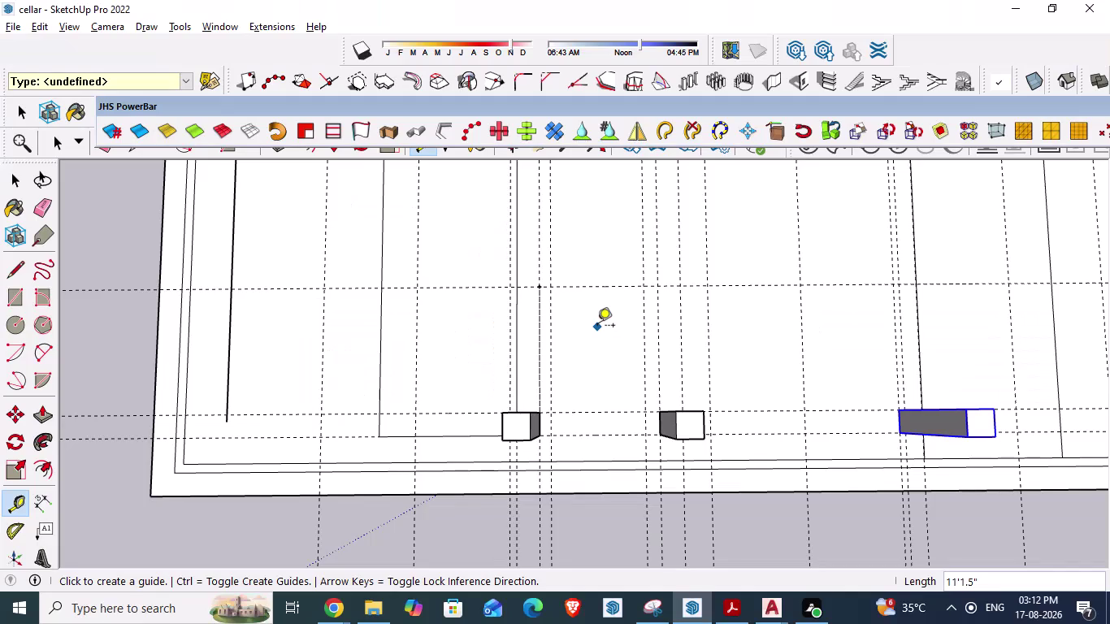
Switch from SketchUp to the AutoCAD ARCH PLANS cellar drawing.
key(alt+Tab)
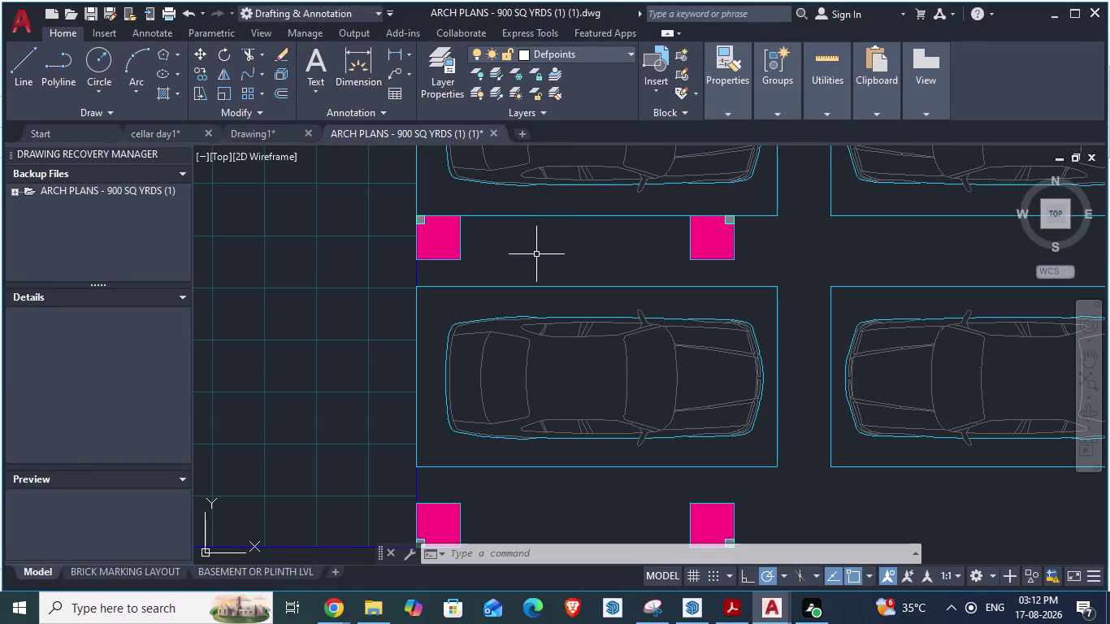
Measure from the upper pink column corner with an aligned dimension, then return to SketchUp.
key(space)
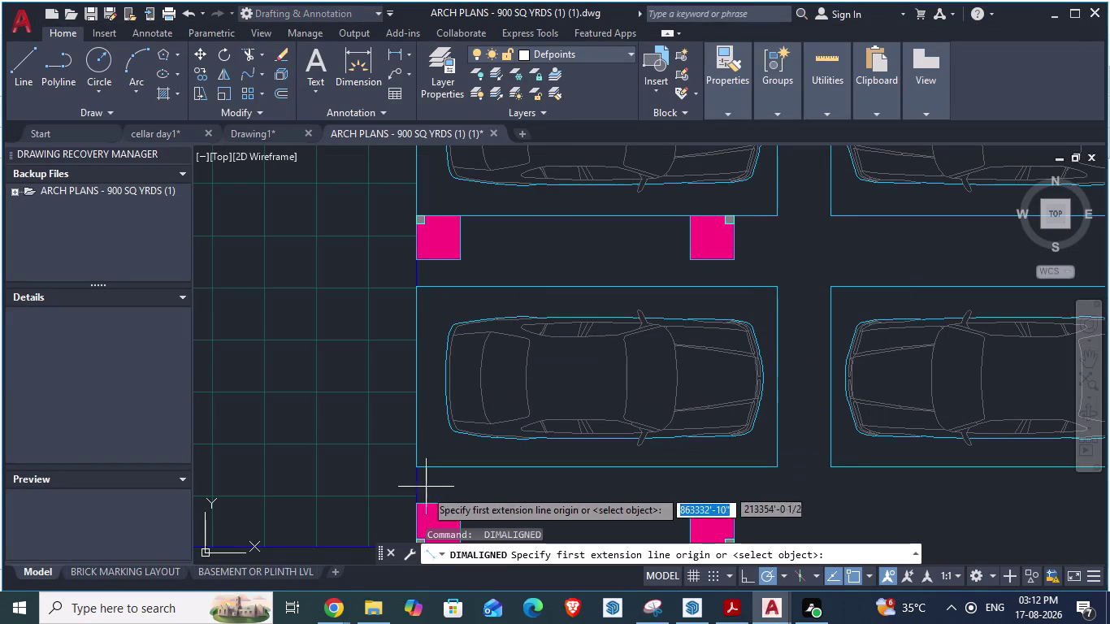
click(435, 503)
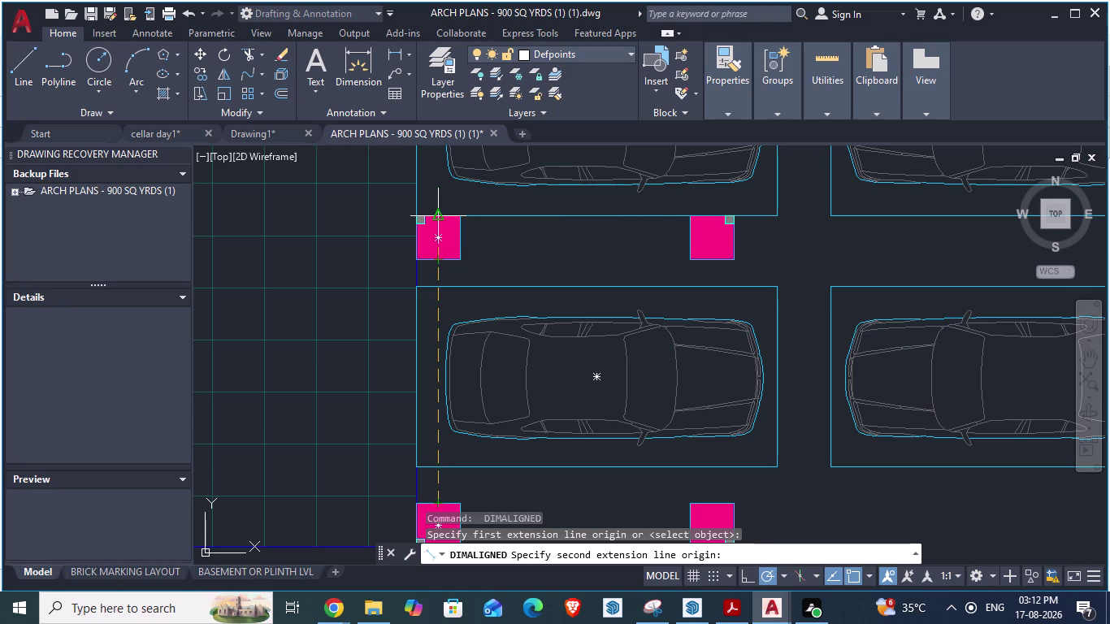
key(alt+Tab)
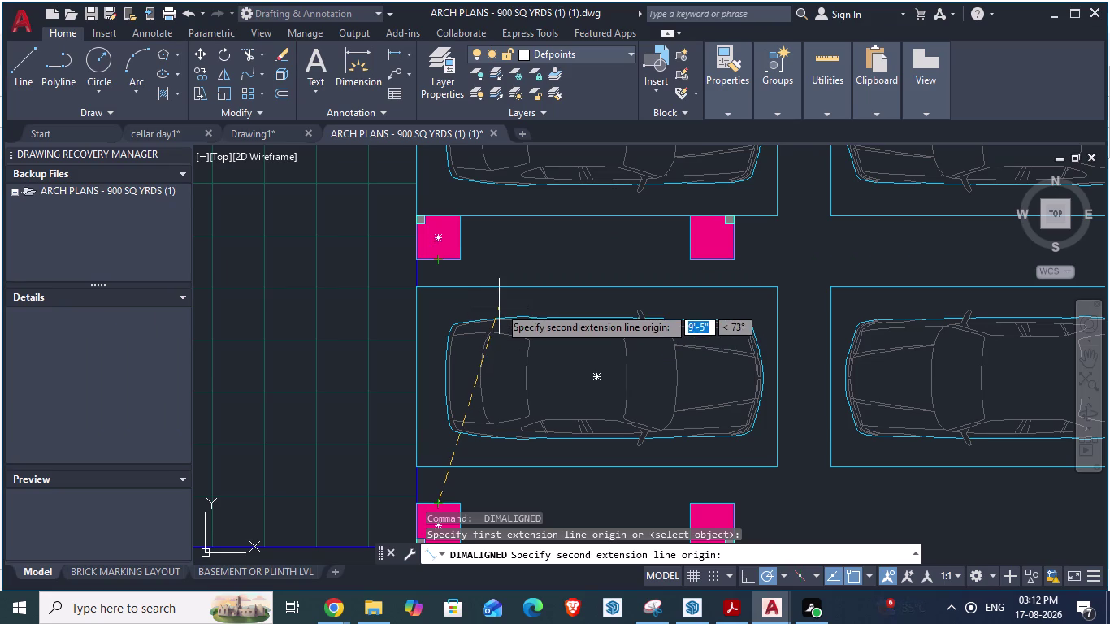
key(alt+Tab)
key(alt+Tab)
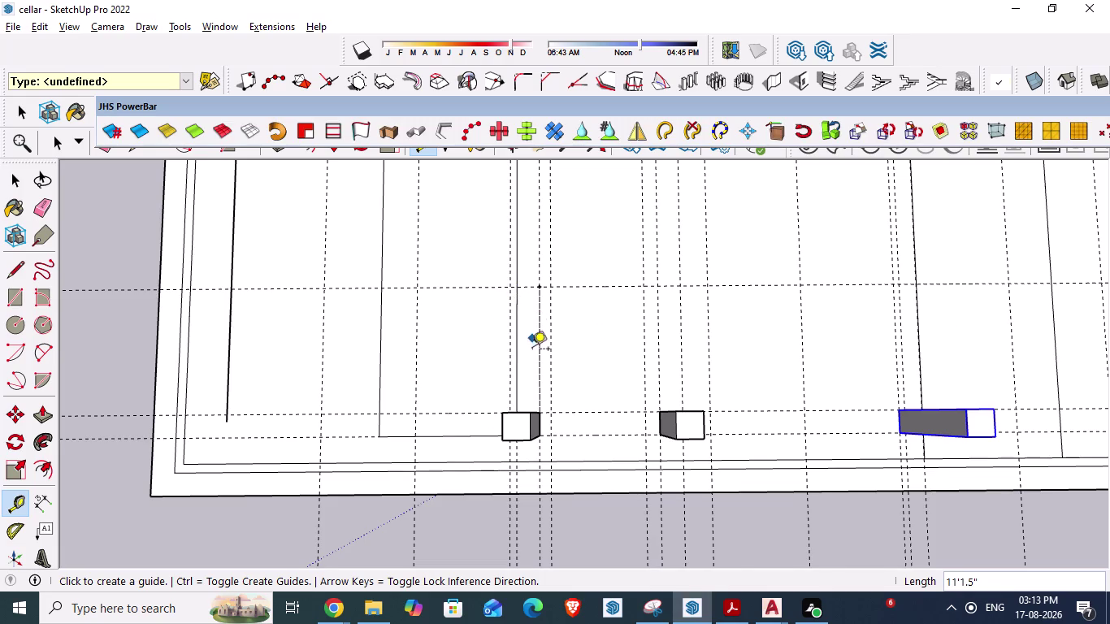
Place a Tape Measure guide 2' from the grid line.
scroll(up, 3)
click(606, 280)
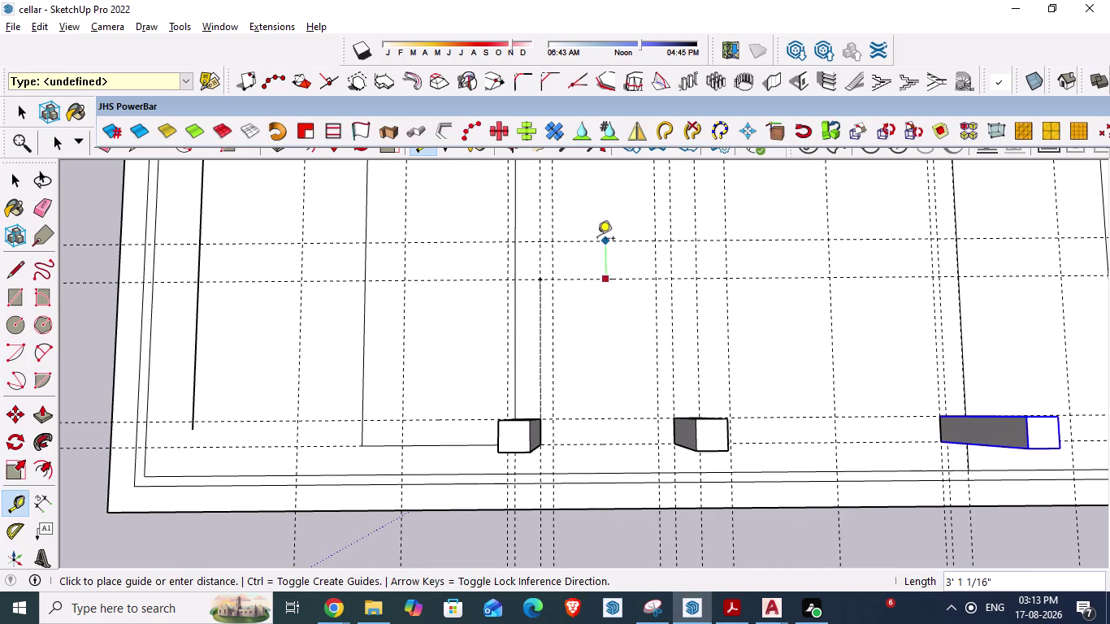
text(2')
key(Return)
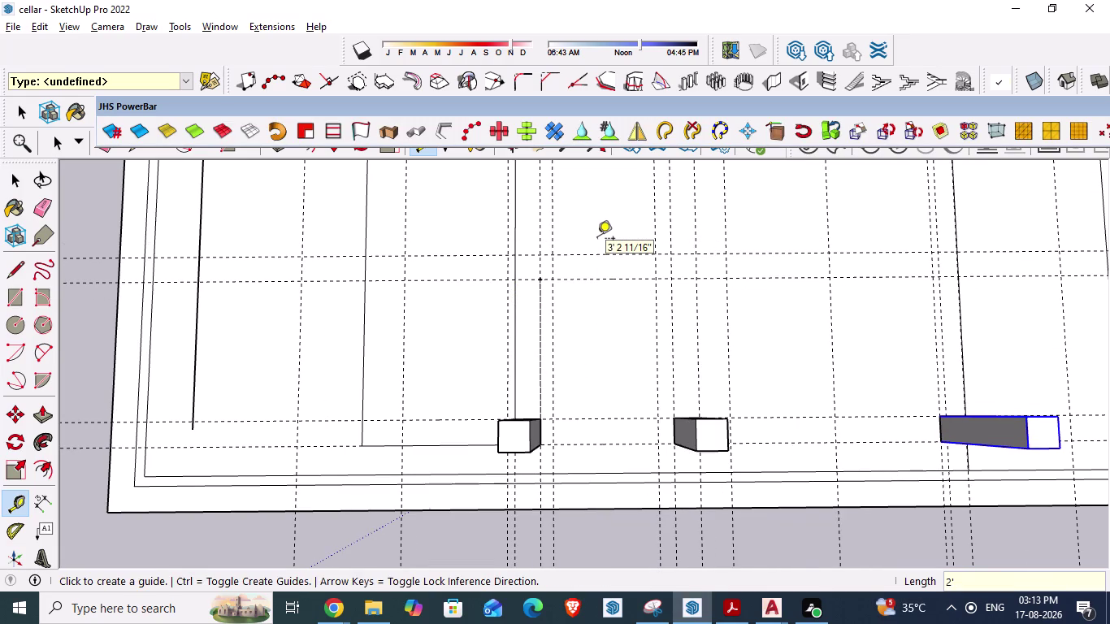
key(Escape)
Trace the first square column outline at the upper guide intersection.
scroll(up, 3)
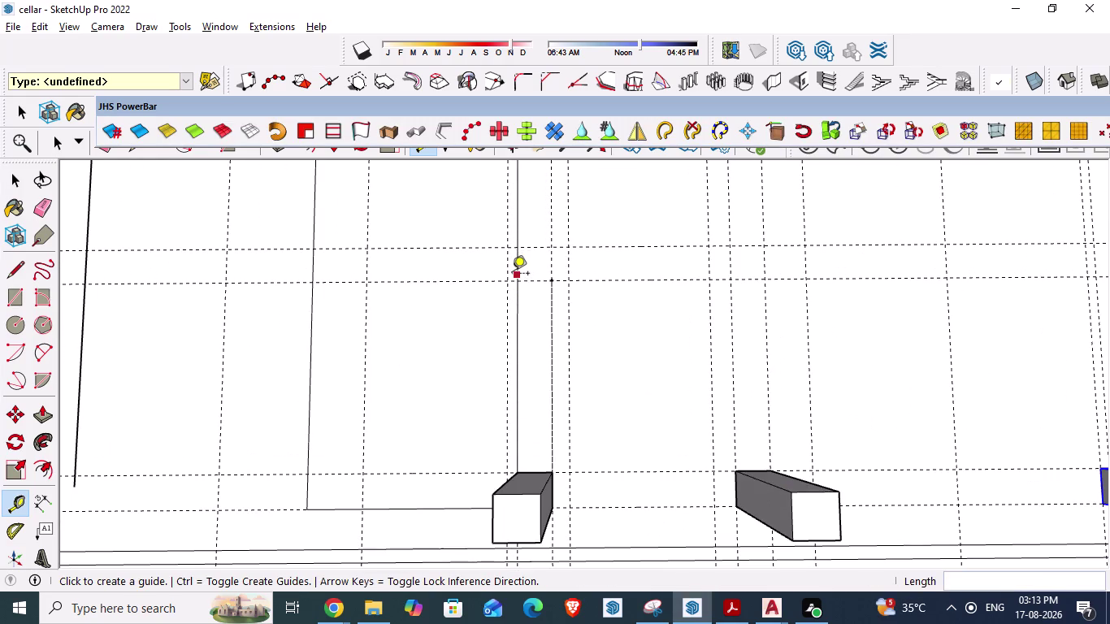
key(l)
key(Return)
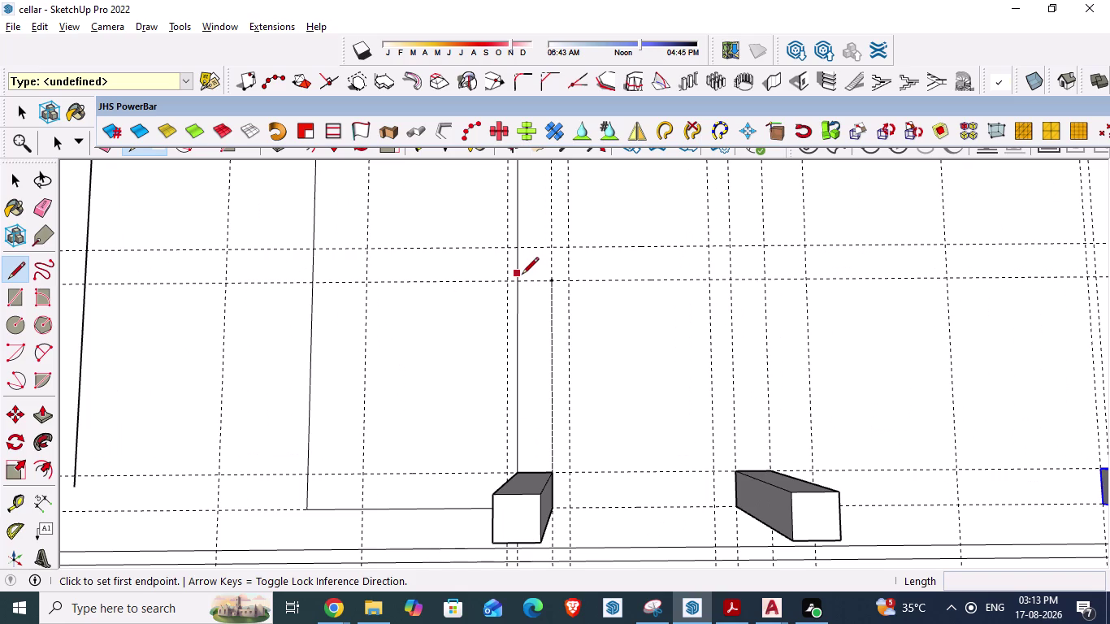
click(517, 279)
click(513, 249)
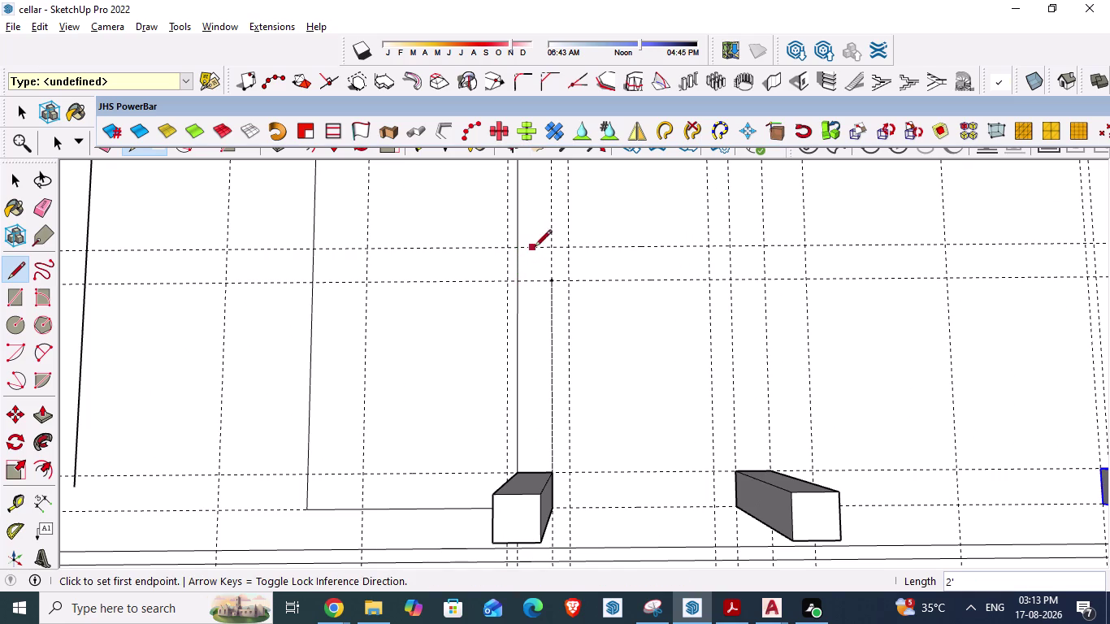
click(549, 252)
click(547, 282)
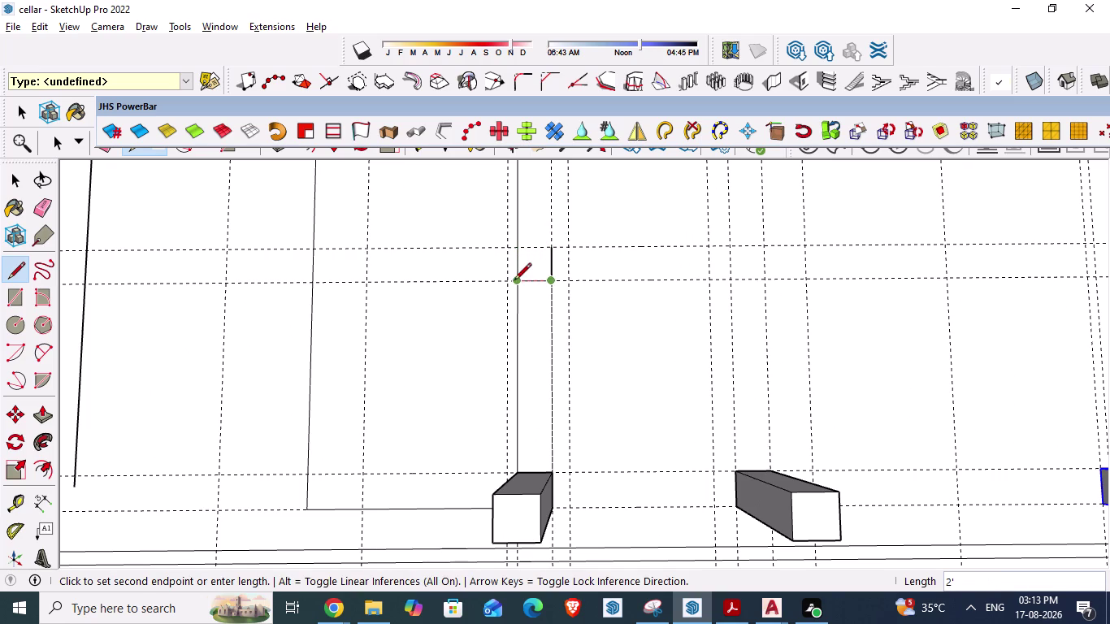
click(522, 283)
click(521, 253)
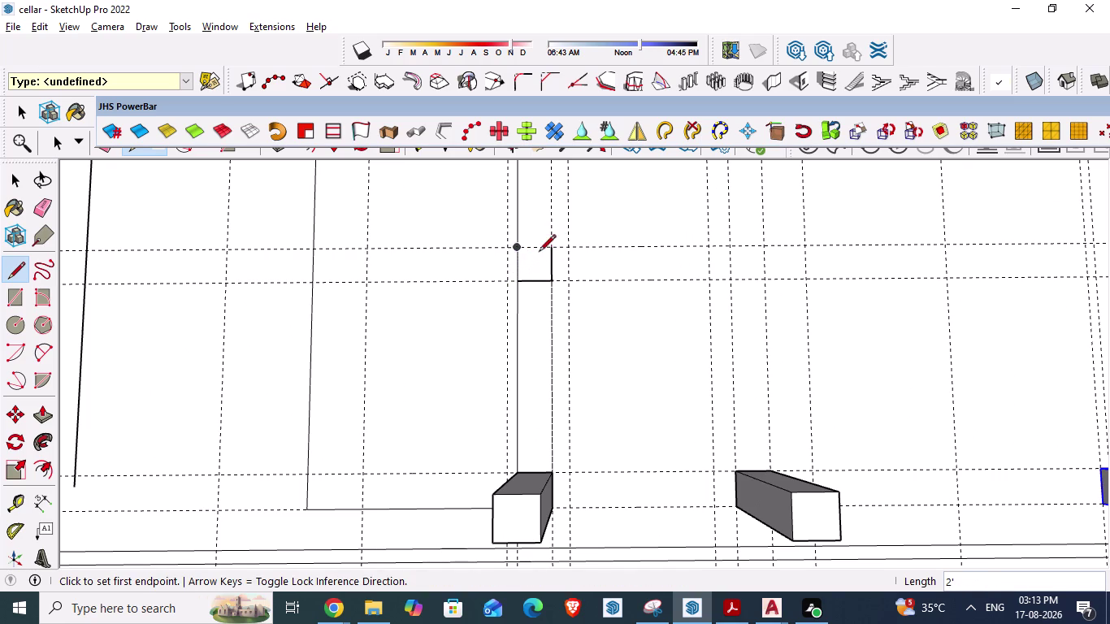
click(551, 250)
click(518, 251)
scroll(up, 3)
key(Escape)
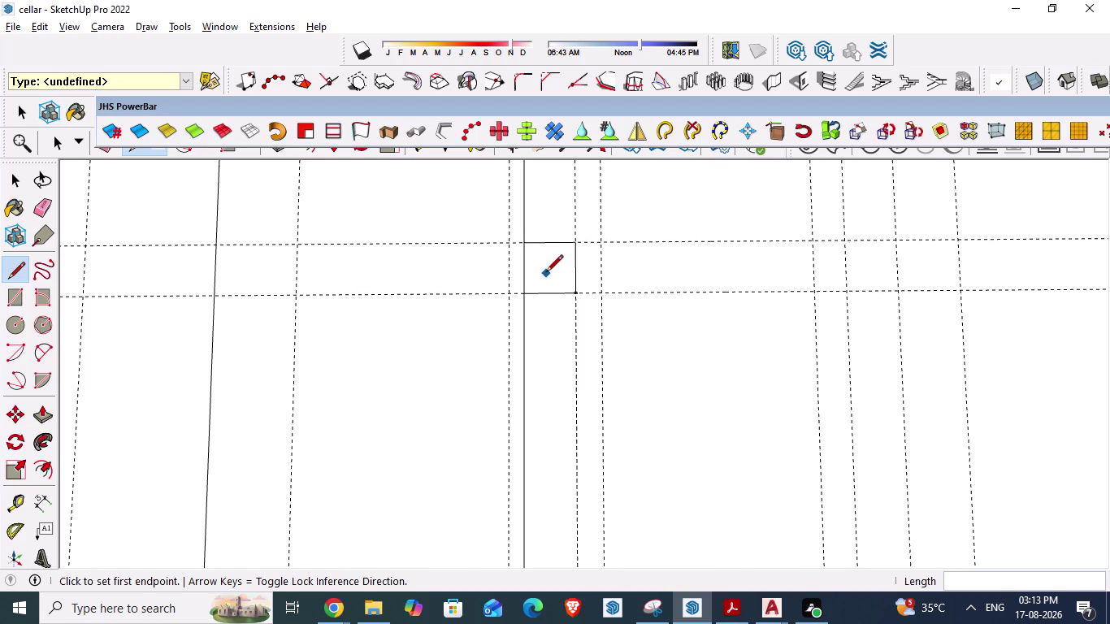
Check the closed square and select its new face.
click(544, 272)
key(Escape)
click(558, 275)
key(Escape)
key(Escape)
key(space)
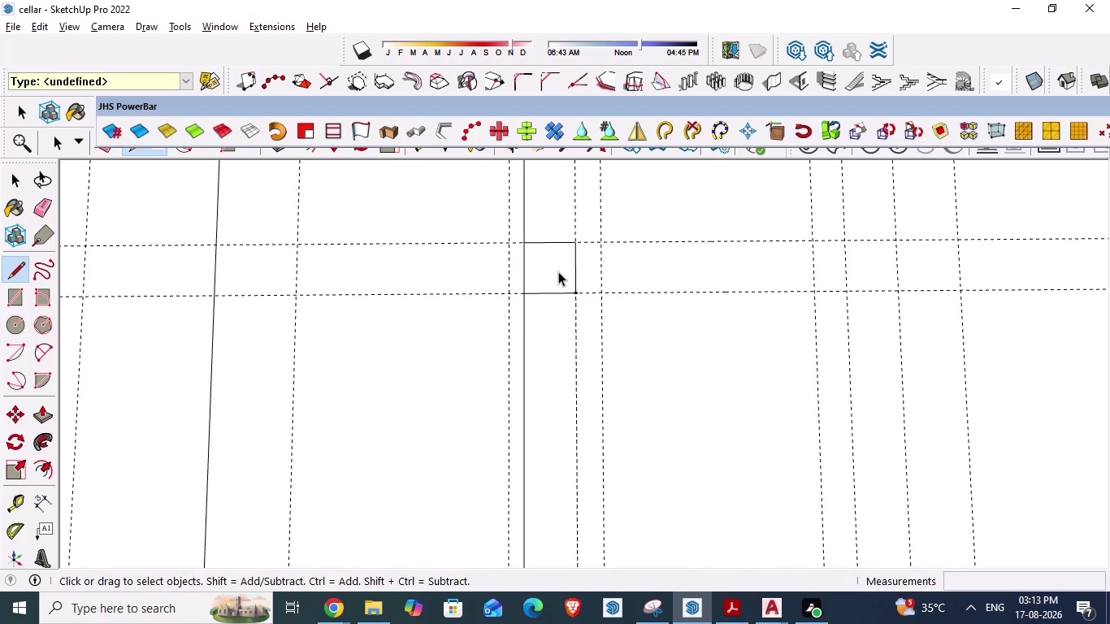
click(558, 272)
scroll(down, 3)
scroll(down, 3)
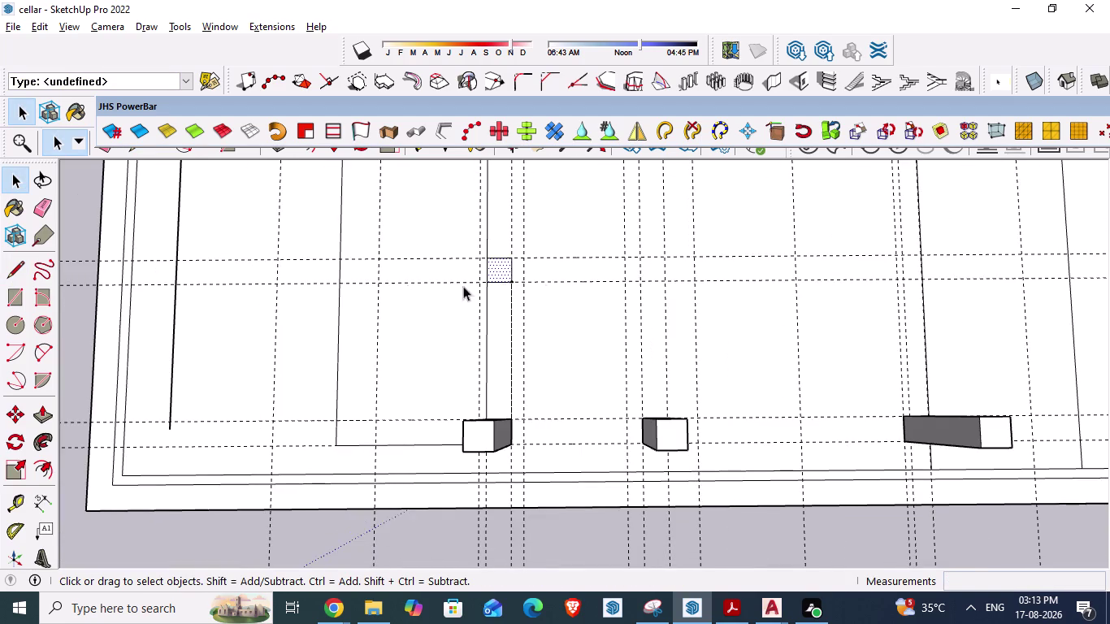
scroll(up, 3)
scroll(up, 3)
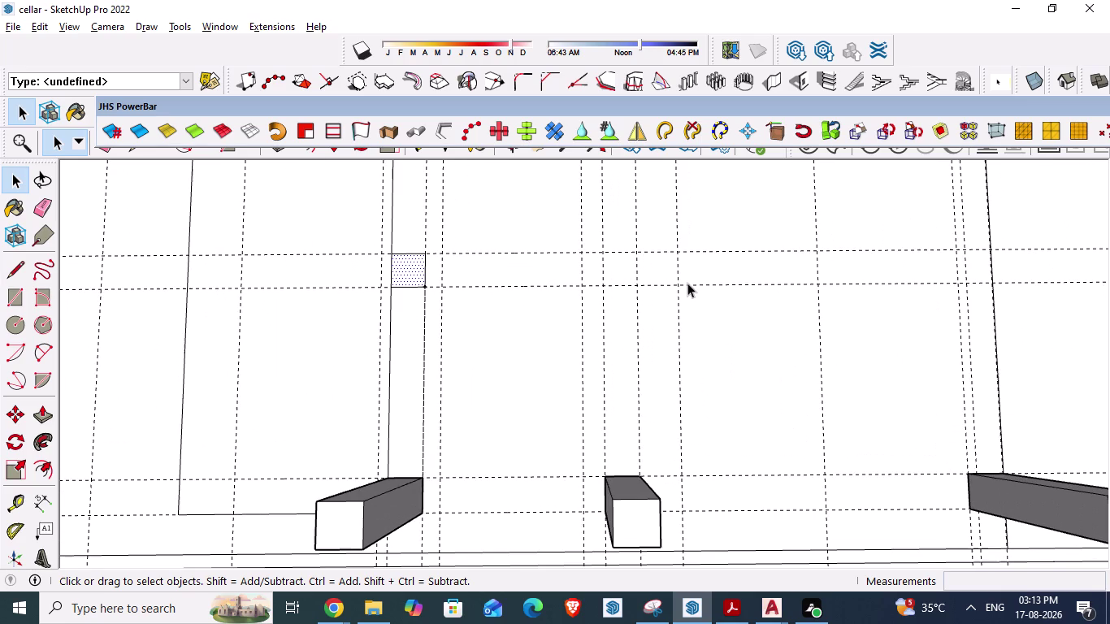
Trace the second square column outline at the next intersection and save.
key(l)
key(Return)
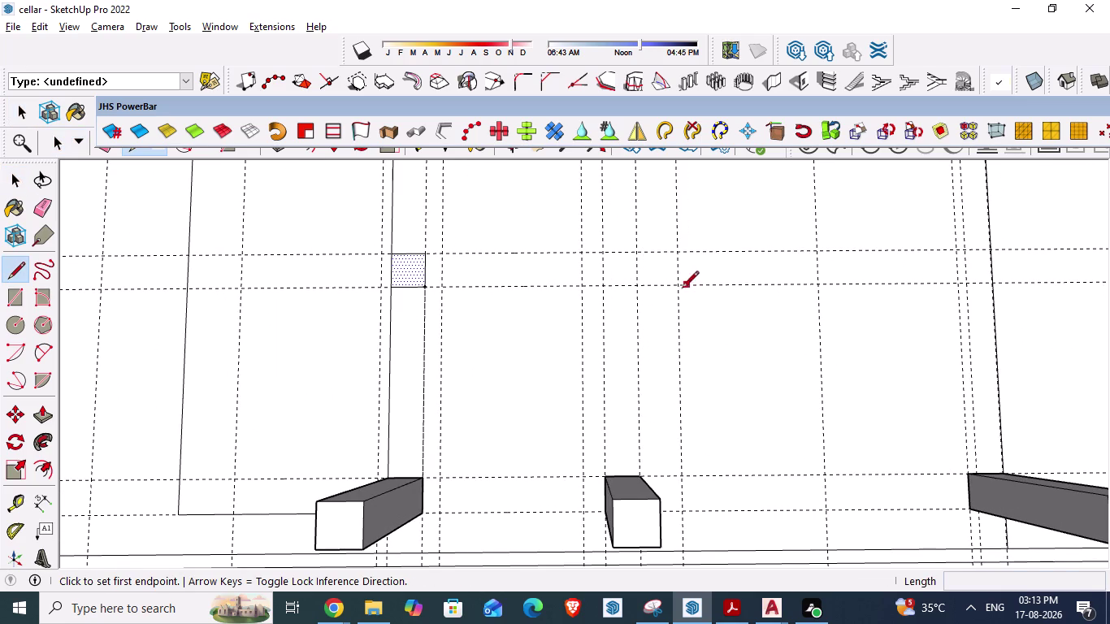
click(603, 255)
click(598, 288)
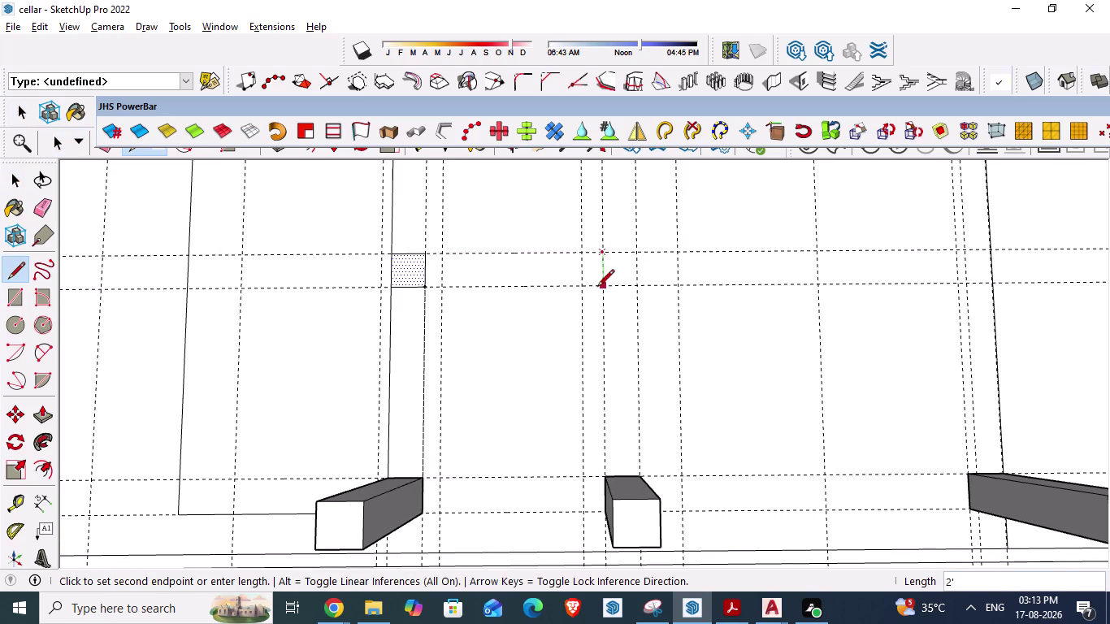
click(637, 284)
click(637, 254)
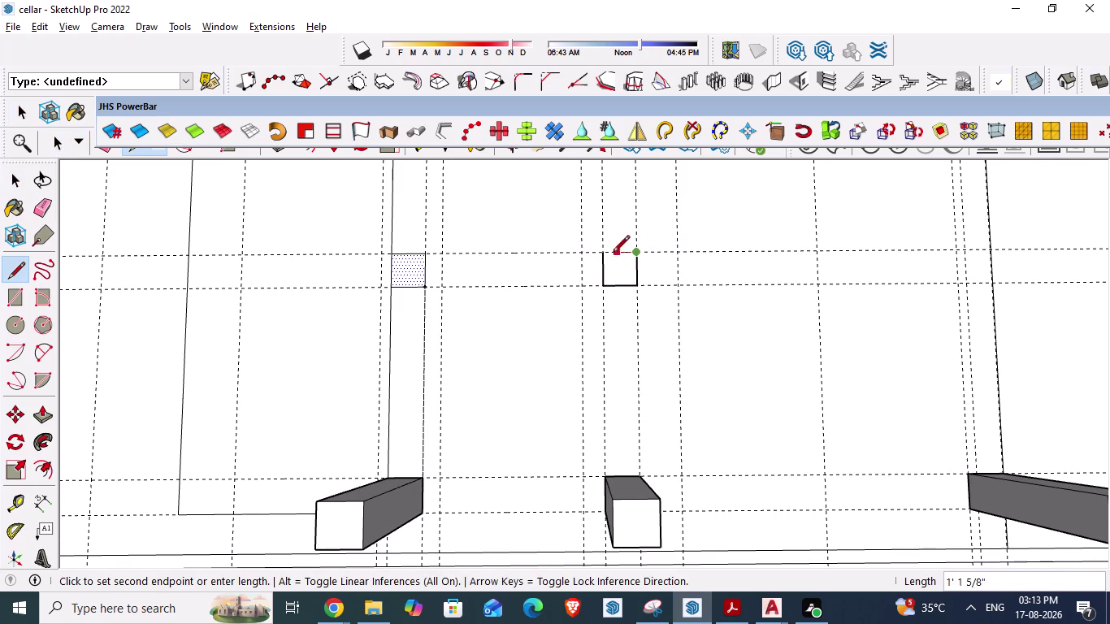
click(604, 253)
key(ctrl+s)
Zoom out and exit the Line tool back to selection.
scroll(down, 3)
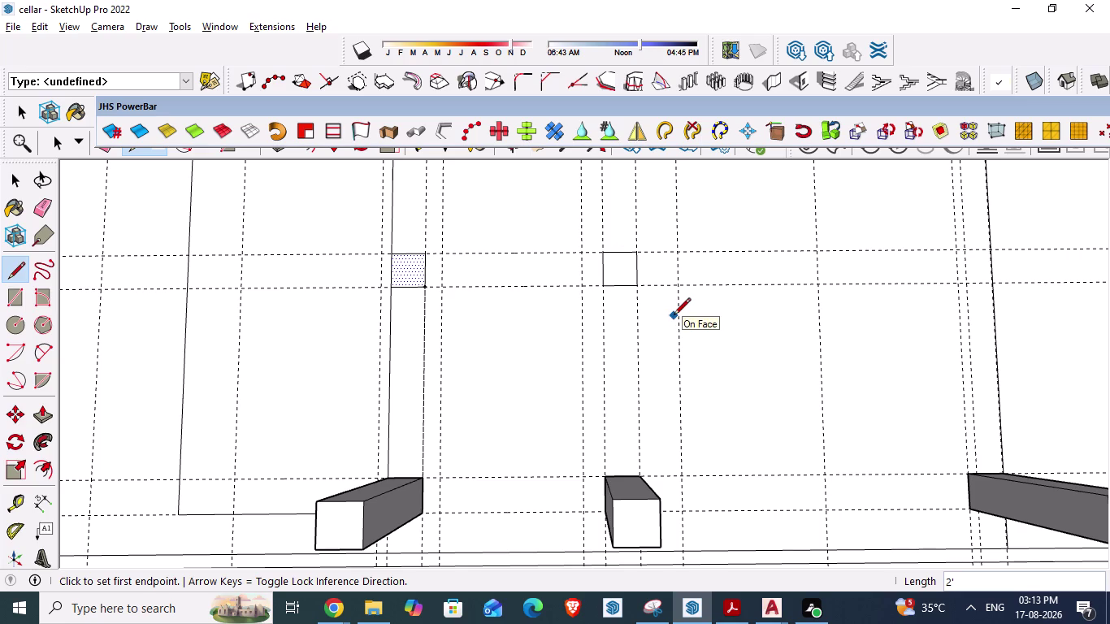
scroll(down, 3)
scroll(down, 3)
scroll(down, 3)
scroll(down, 3)
key(Escape)
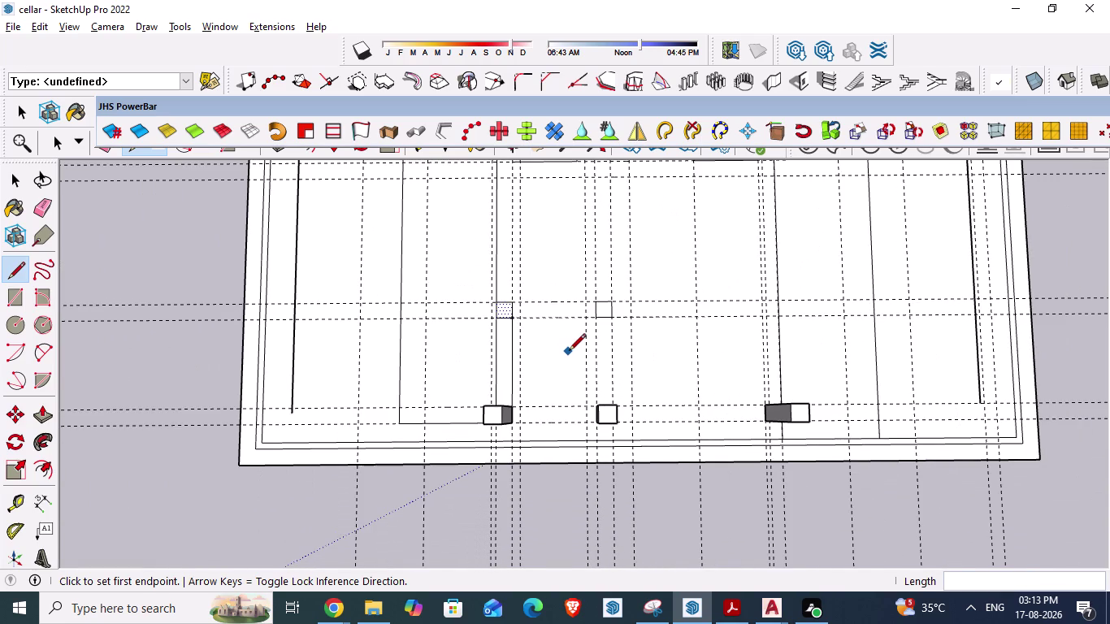
scroll(down, 3)
scroll(up, 3)
key(Escape)
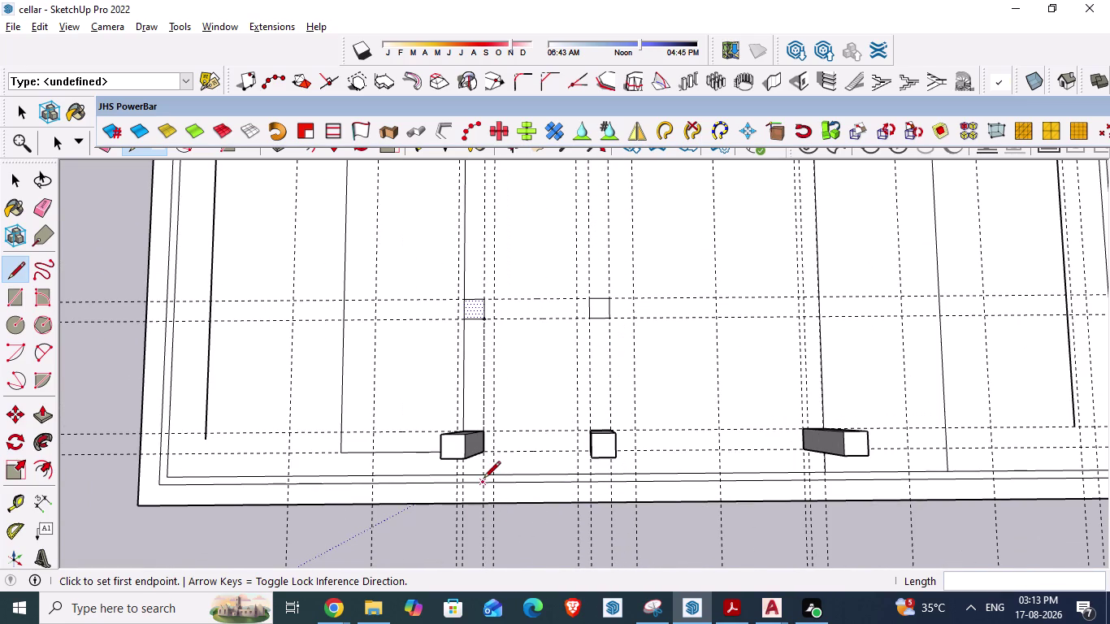
key(Escape)
key(Escape)
key(space)
Copy the lower-left column block and paste it onto the upper grid square.
scroll(up, 3)
click(463, 448)
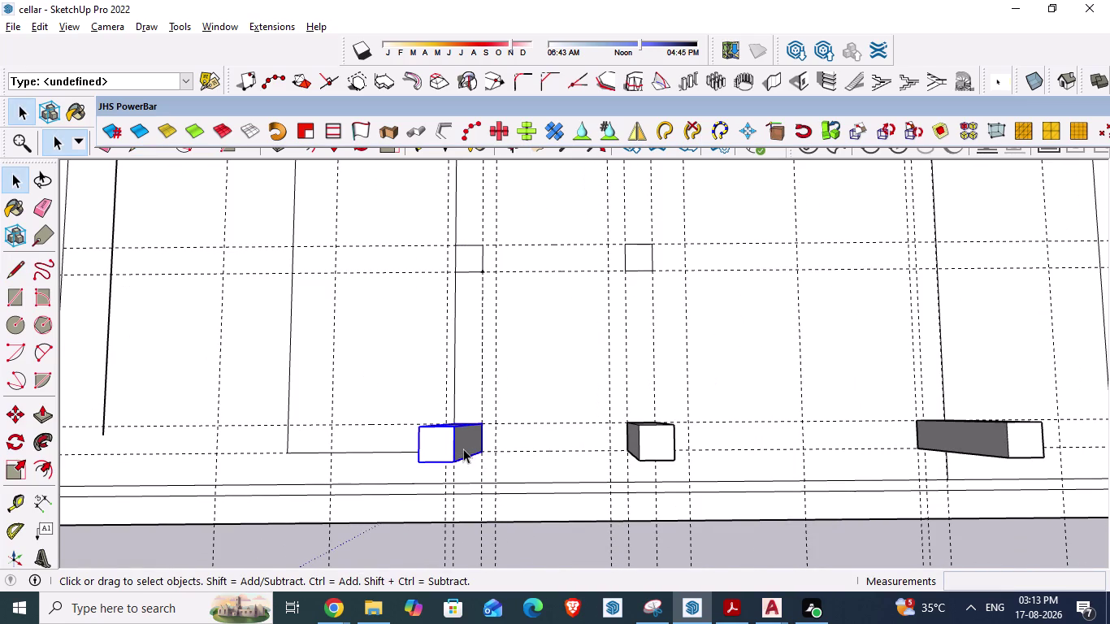
key(ctrl+c)
key(ctrl+v)
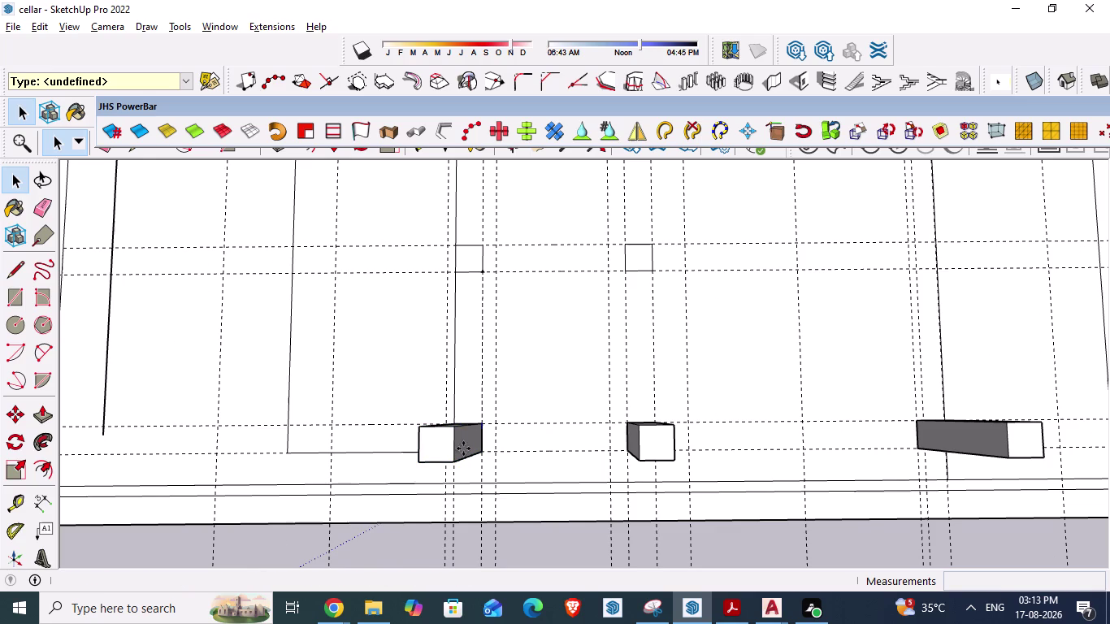
scroll(up, 3)
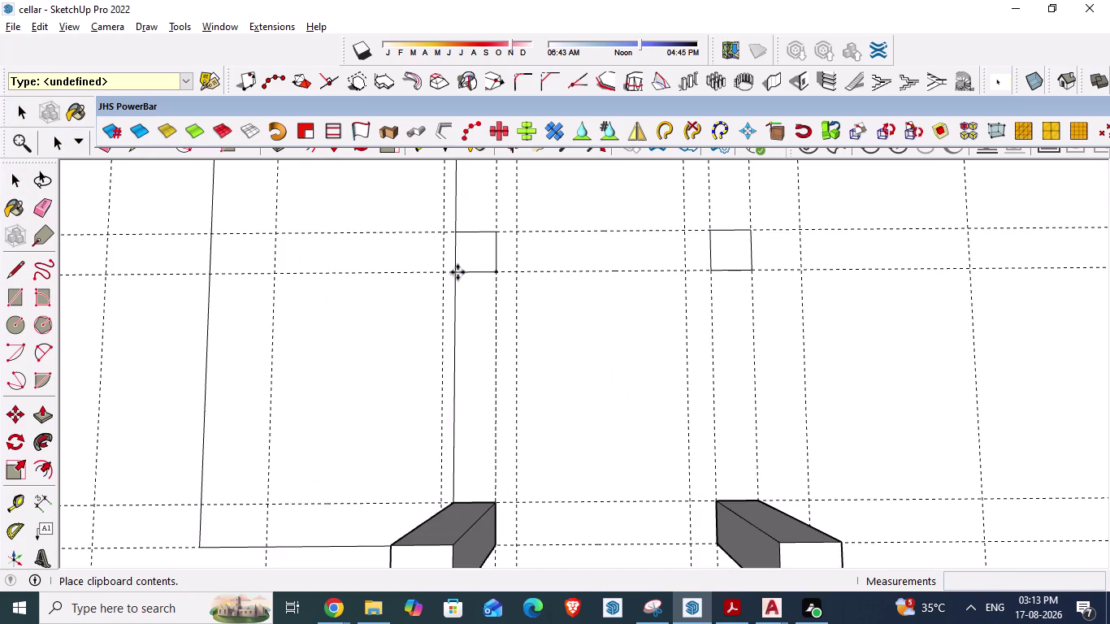
scroll(up, 3)
click(459, 271)
Undo the trial column copy and open 1001bit Build Wall at 2' thick, 10' high.
scroll(down, 3)
scroll(down, 3)
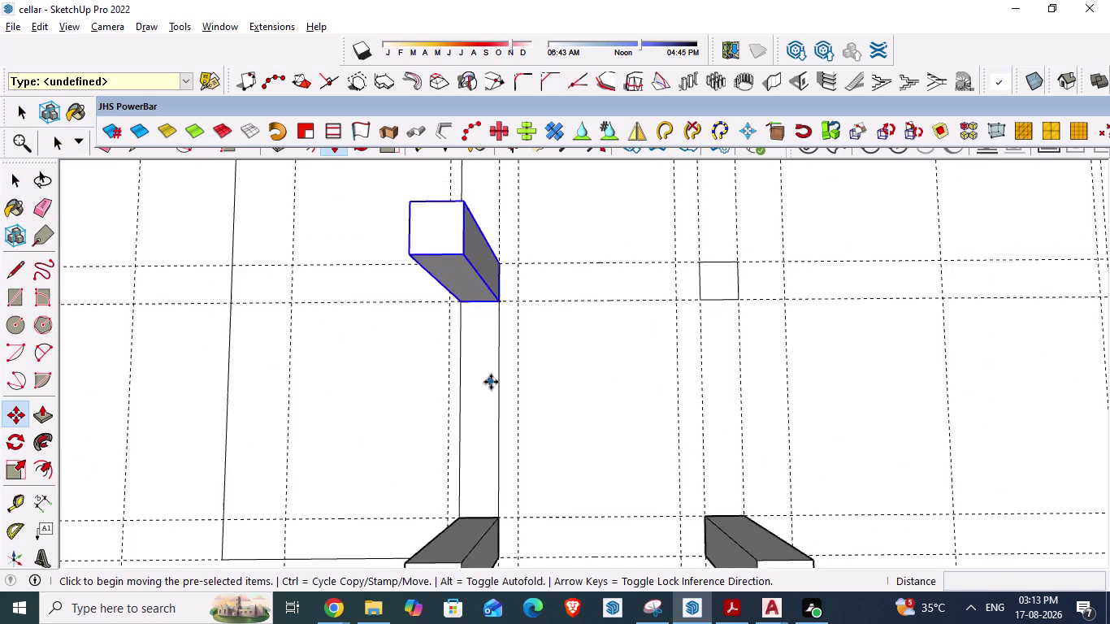
scroll(down, 3)
middle_drag(492, 449, 509, 410)
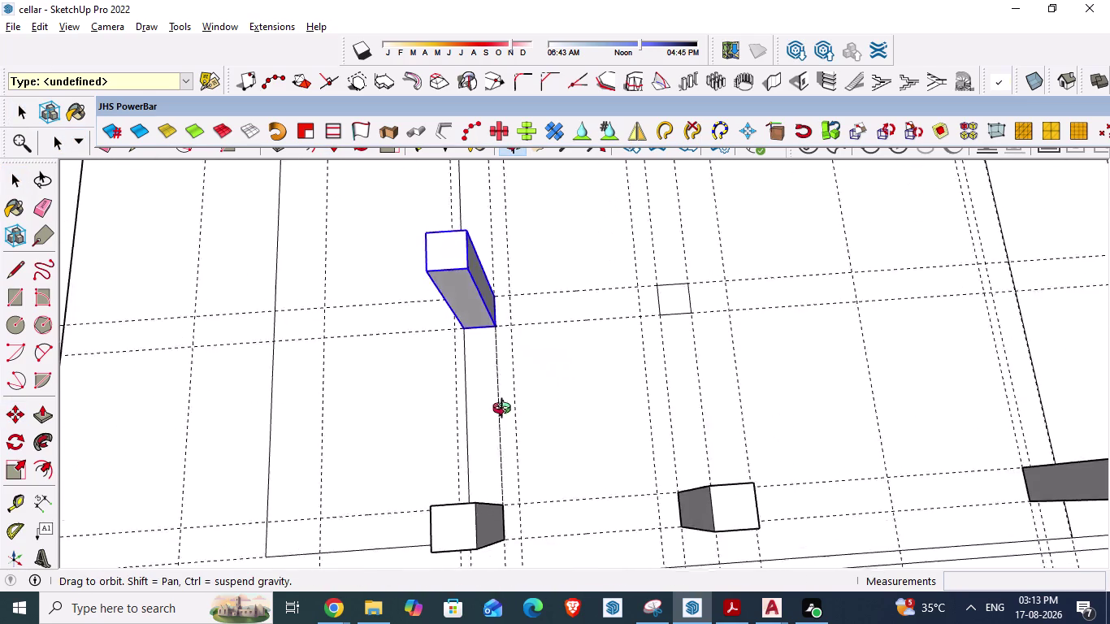
middle_drag(509, 411, 487, 410)
scroll(down, 3)
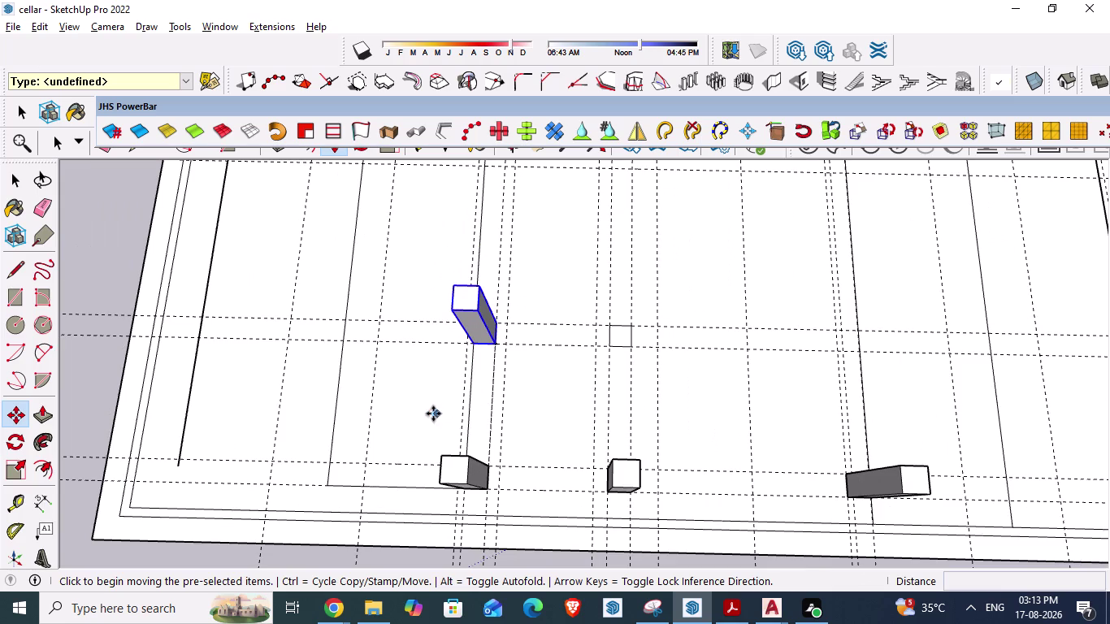
key(Escape)
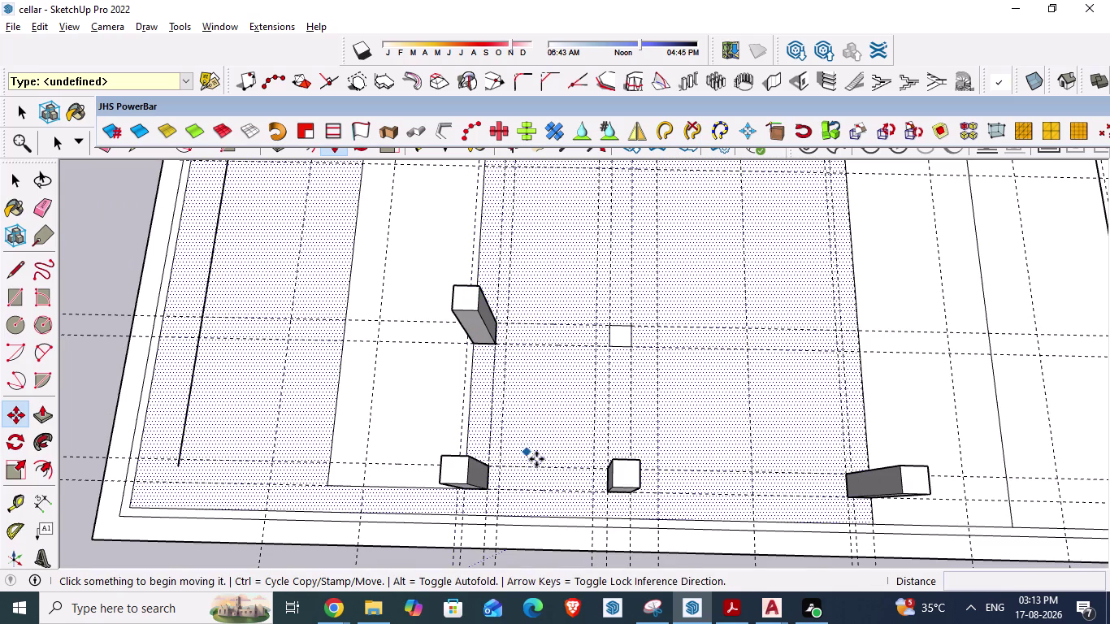
key(ctrl+z)
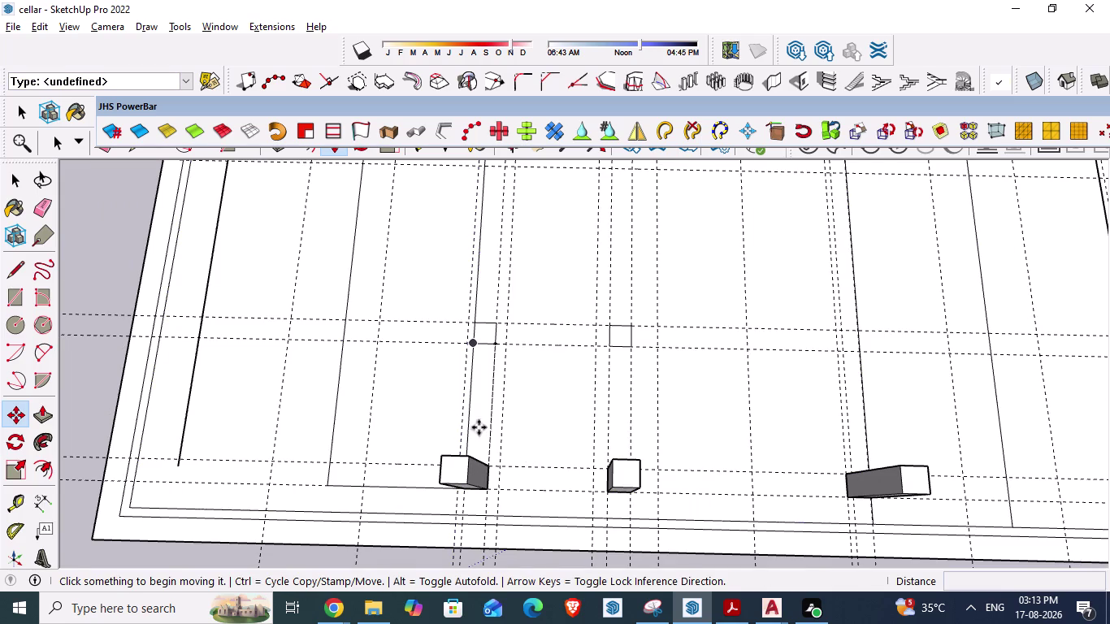
scroll(up, 3)
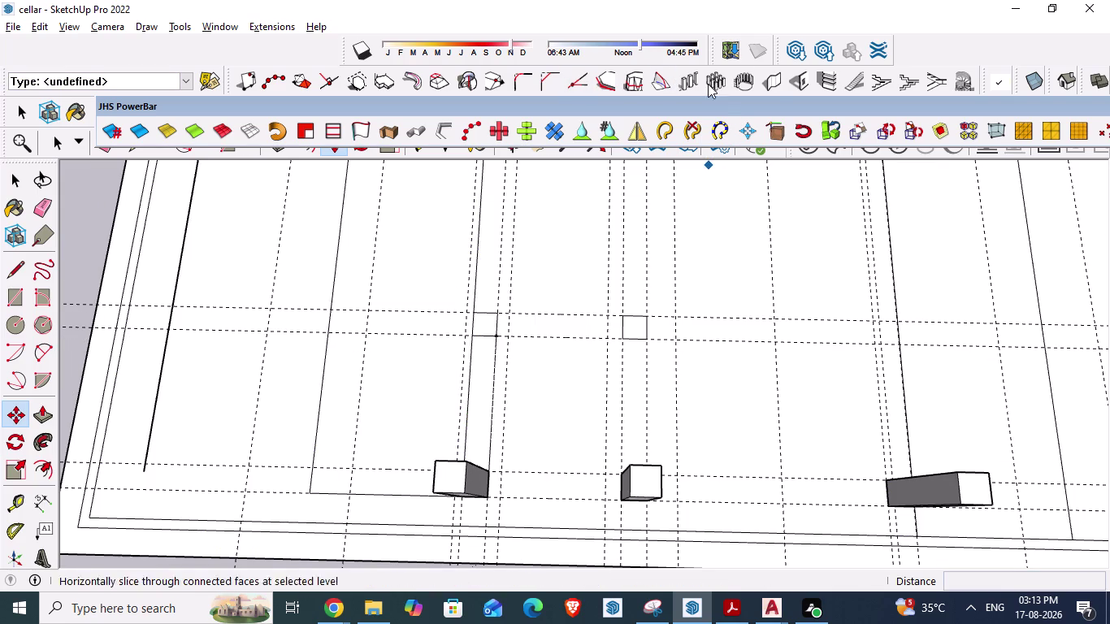
click(771, 81)
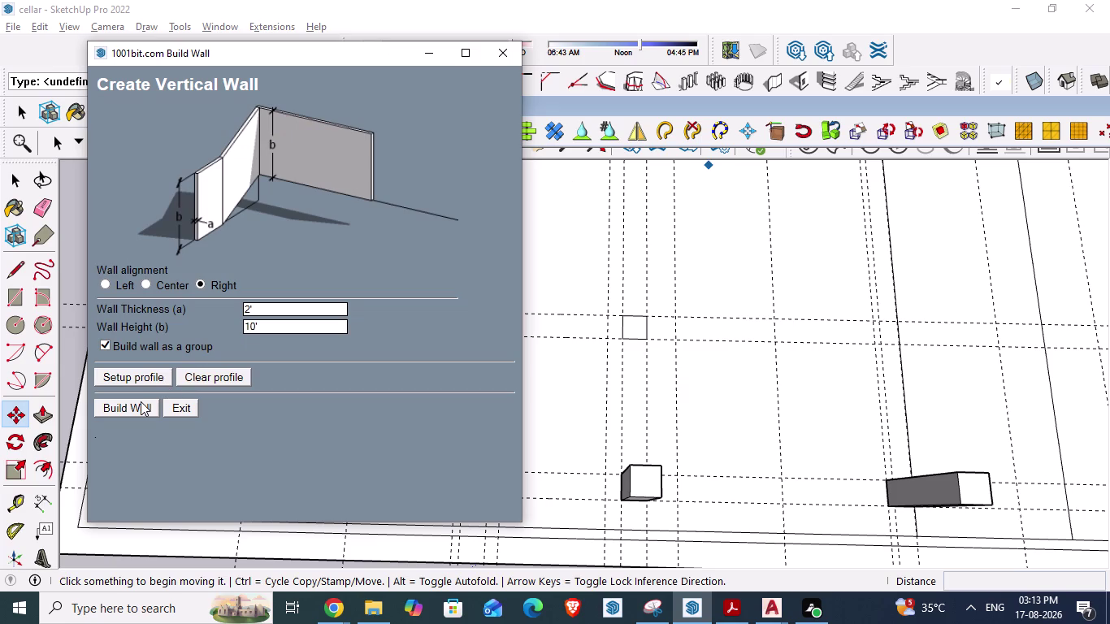
Build a 10'-high column across the left upper grid square.
click(140, 401)
scroll(up, 3)
scroll(up, 3)
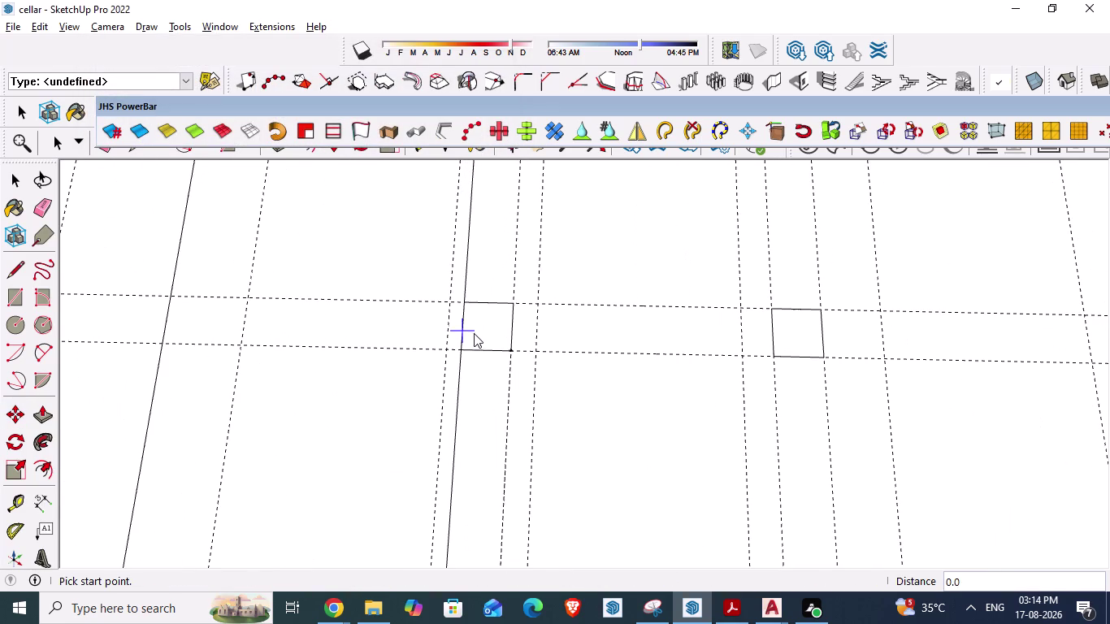
scroll(up, 3)
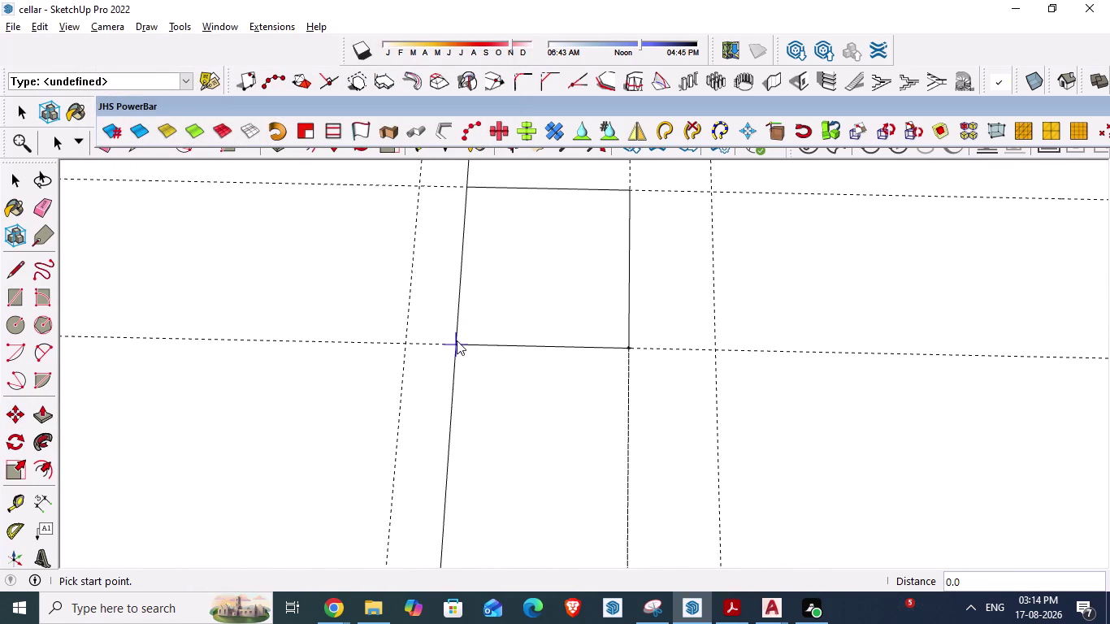
click(455, 340)
double_click(631, 342)
scroll(down, 3)
scroll(up, 3)
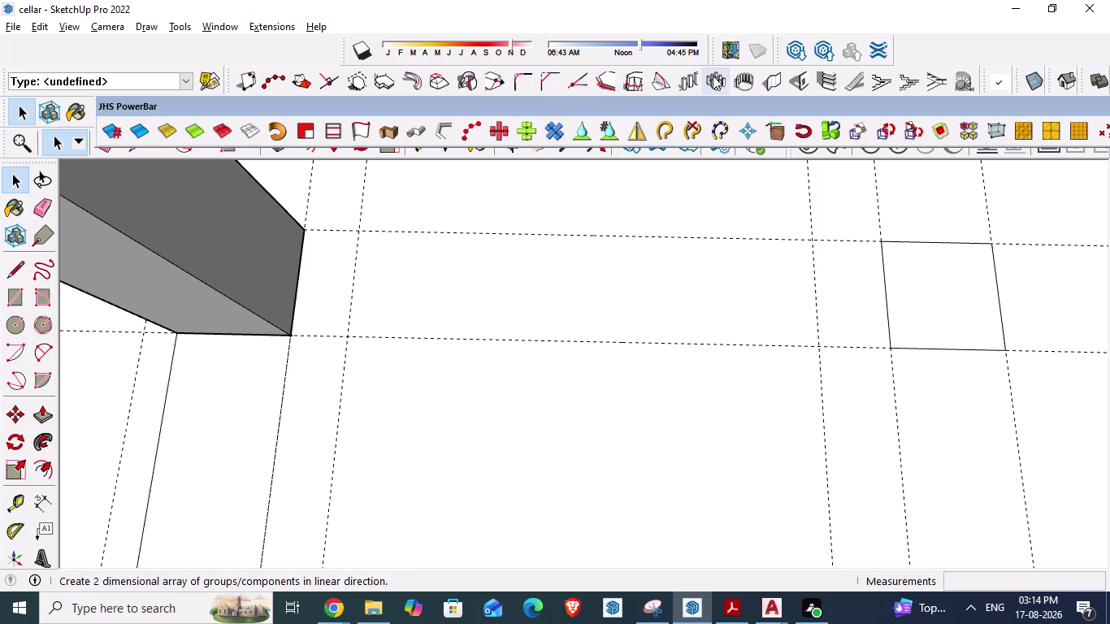
Build another 10'-high column across the right upper grid square.
click(764, 82)
click(130, 405)
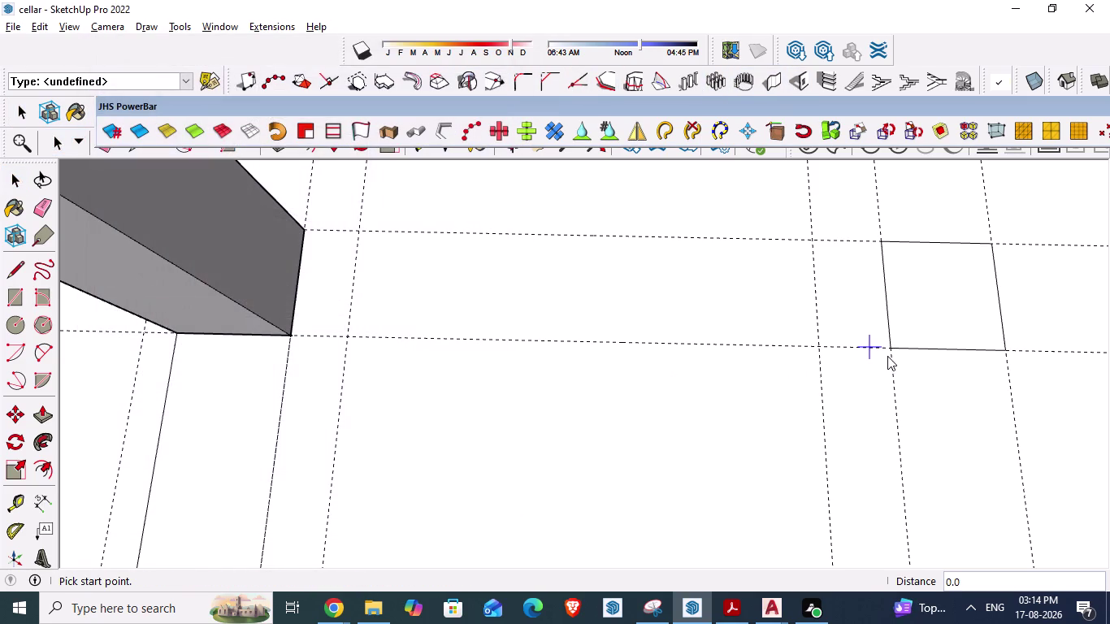
click(893, 348)
double_click(1006, 348)
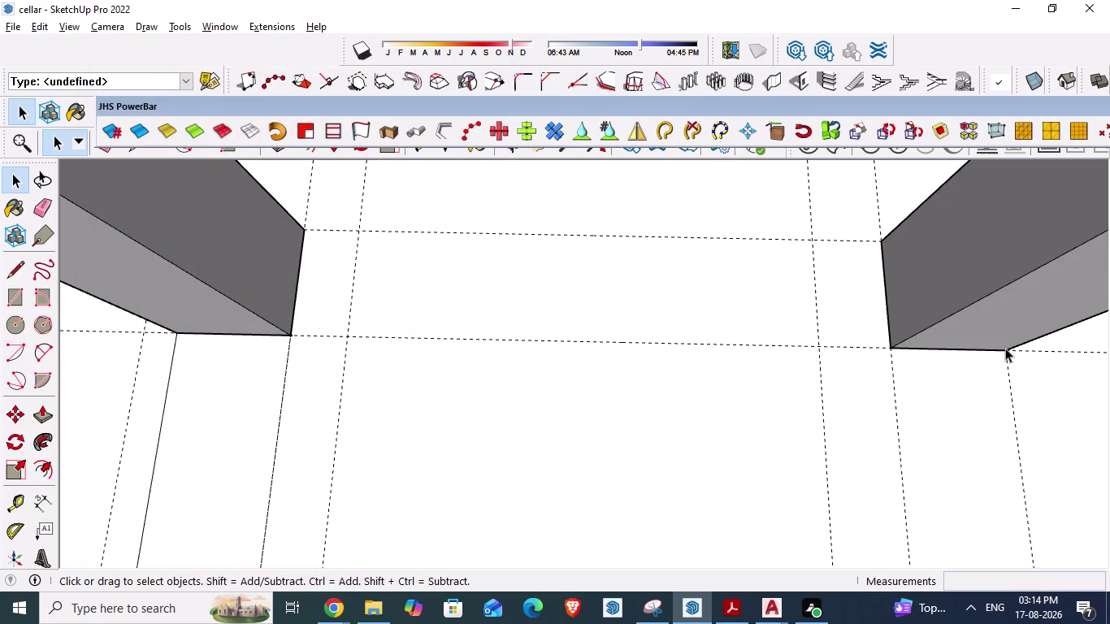
scroll(down, 3)
scroll(down, 3)
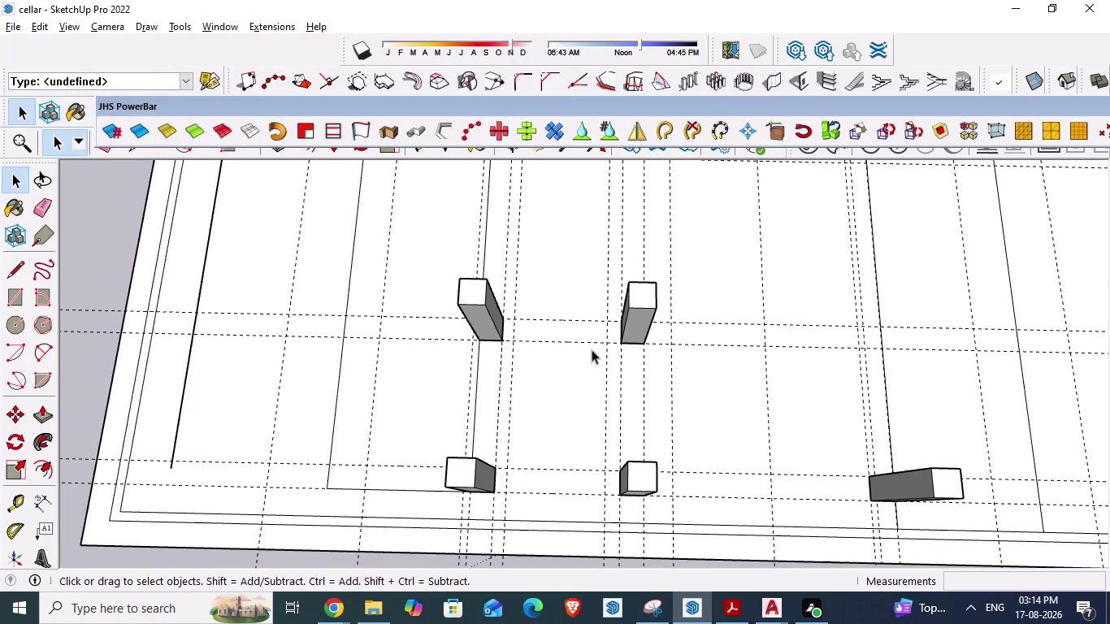
scroll(up, 3)
scroll(up, 3)
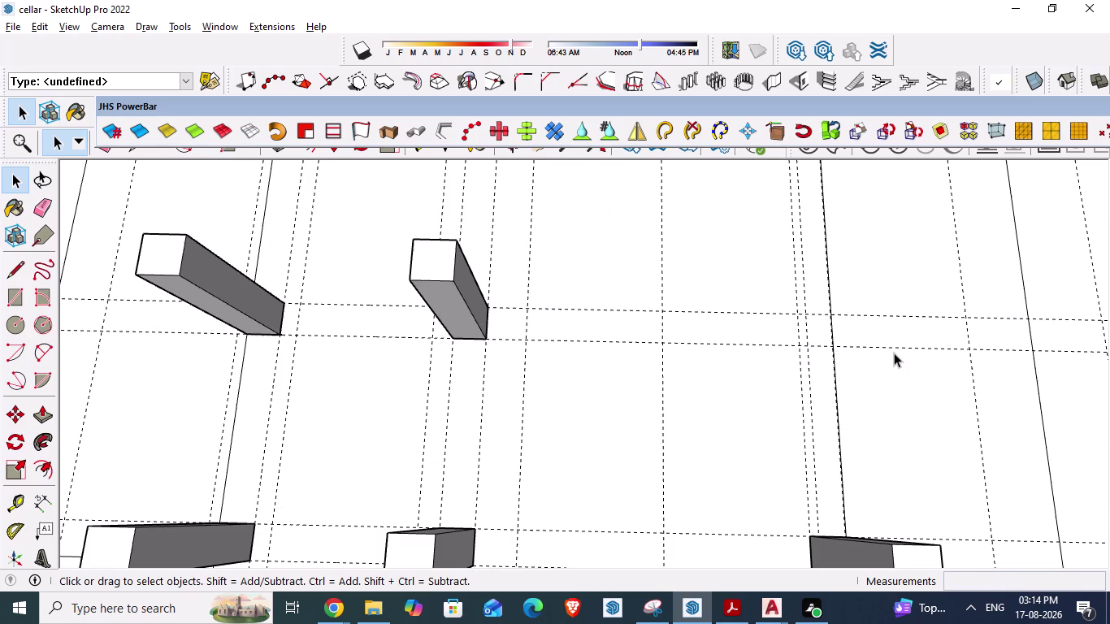
key(alt+Tab)
Cancel the pending aligned dimension on the AutoCAD cellar plan and return to SketchUp.
key(alt+Tab)
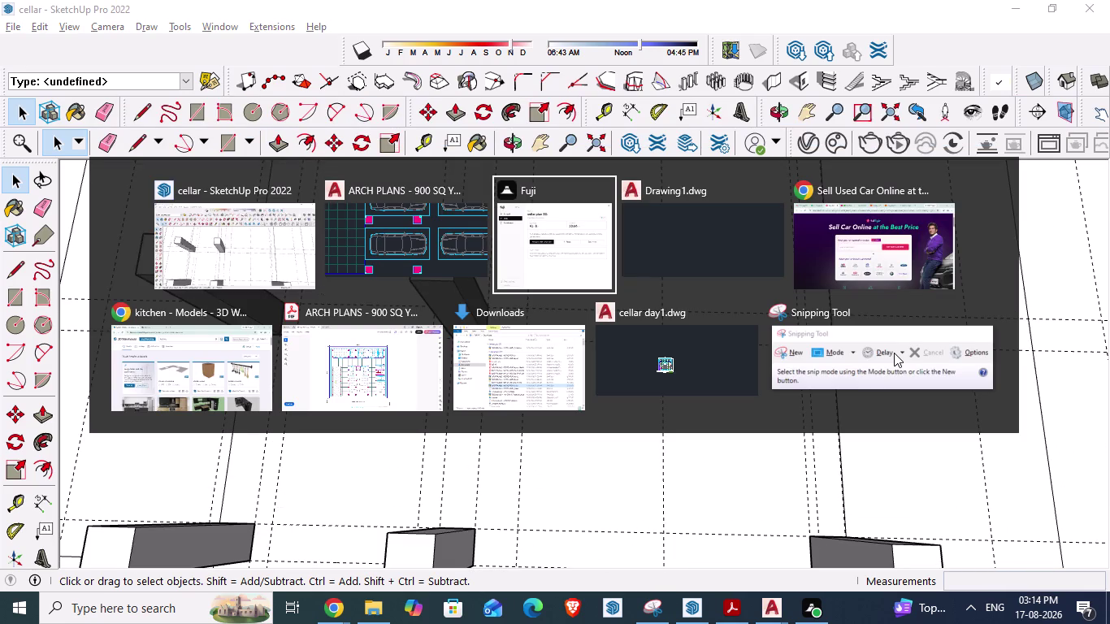
key(alt+Left)
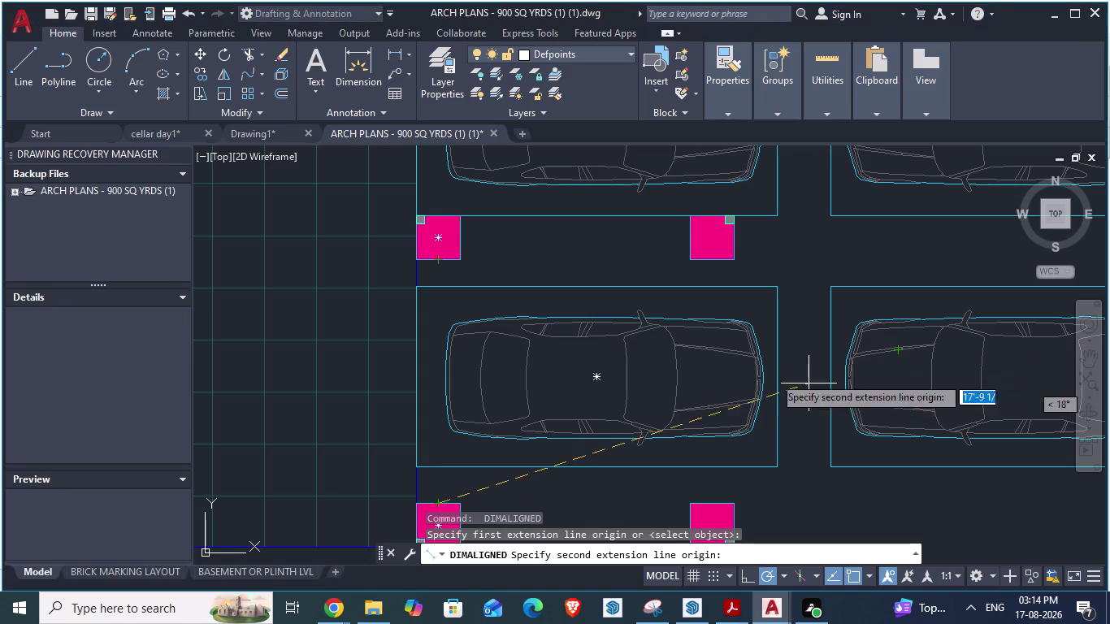
scroll(down, 3)
key(Escape)
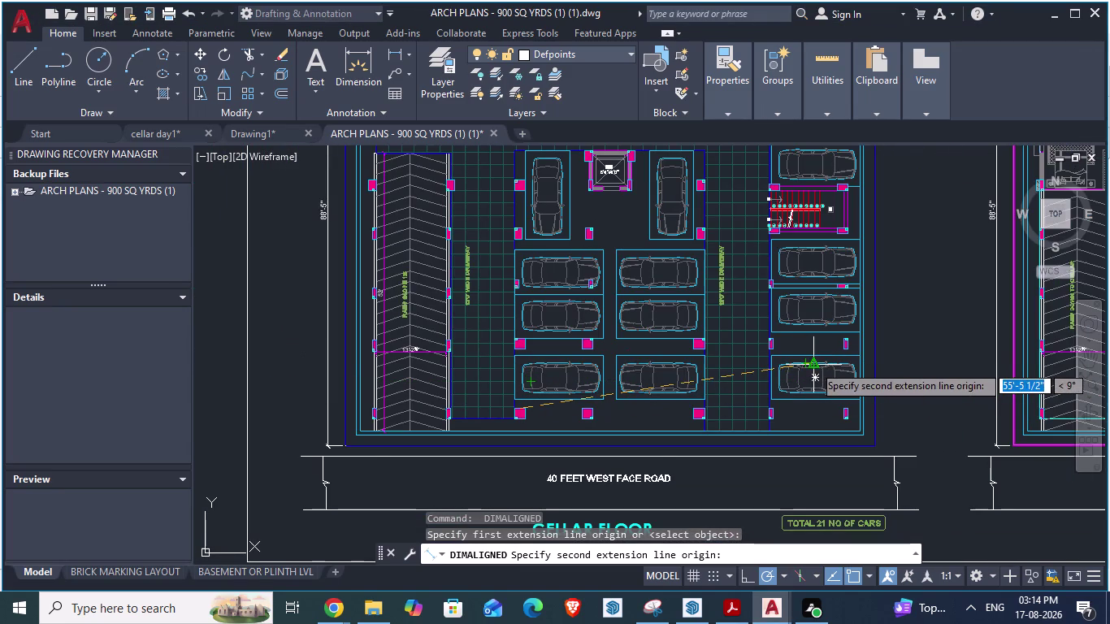
scroll(up, 3)
scroll(down, 3)
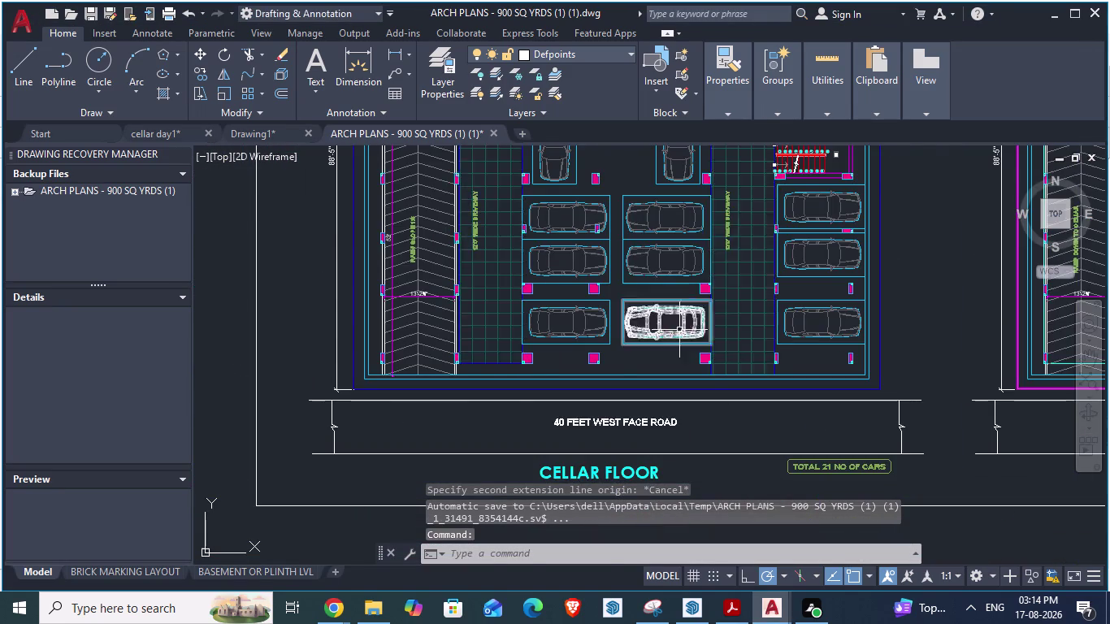
scroll(up, 3)
key(alt+Tab)
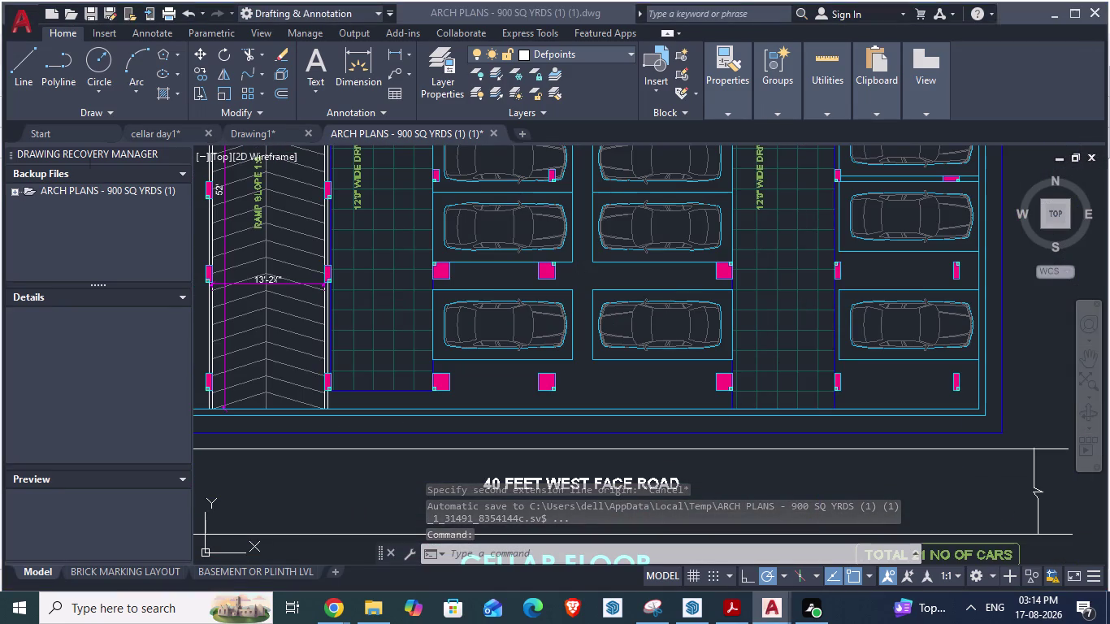
key(alt+Tab)
scroll(down, 3)
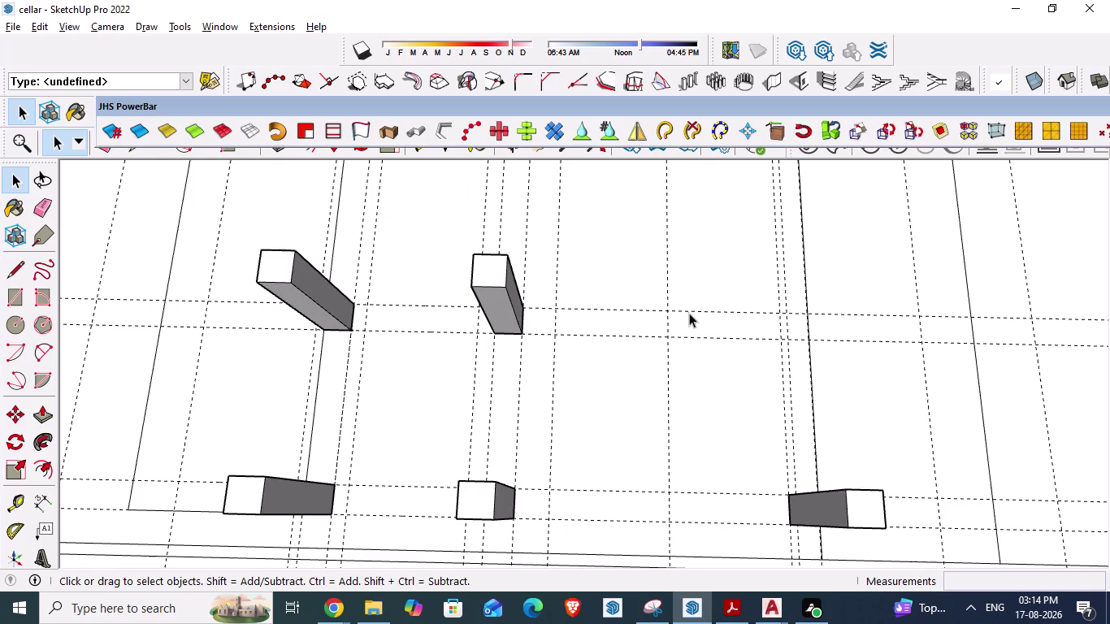
Trace a square column outline between the next guide-line intersections.
scroll(up, 3)
key(l)
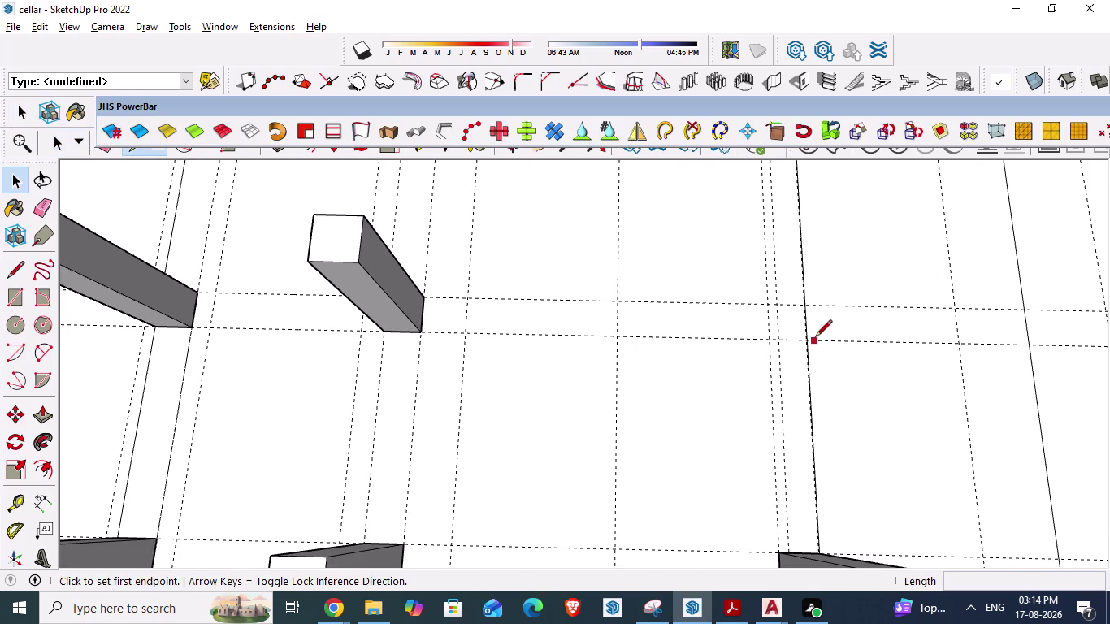
key(Return)
scroll(up, 3)
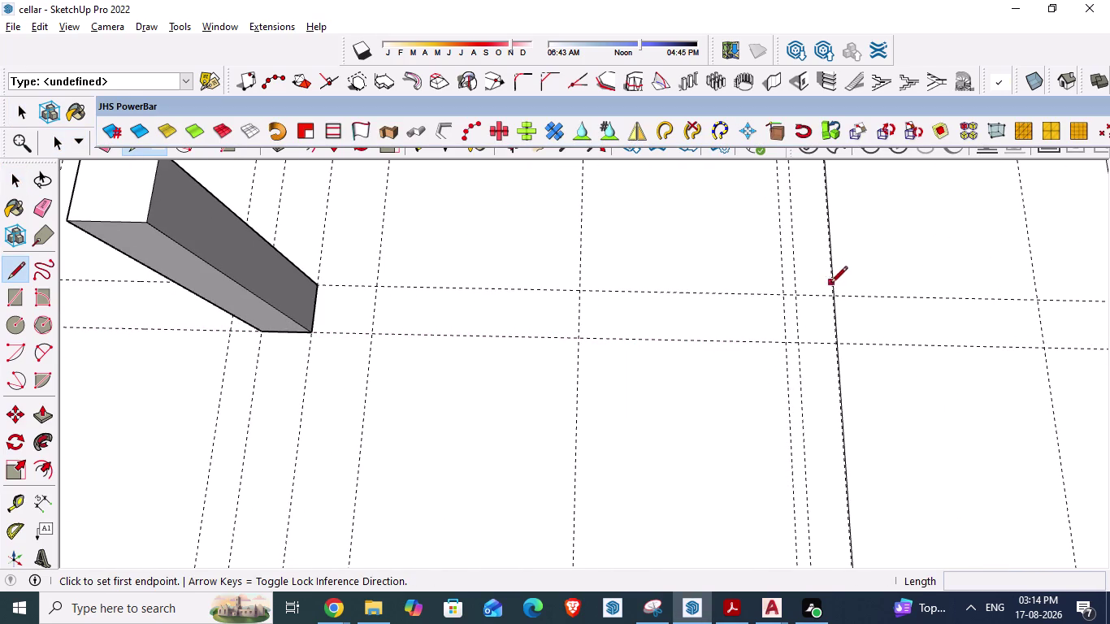
click(836, 301)
click(784, 296)
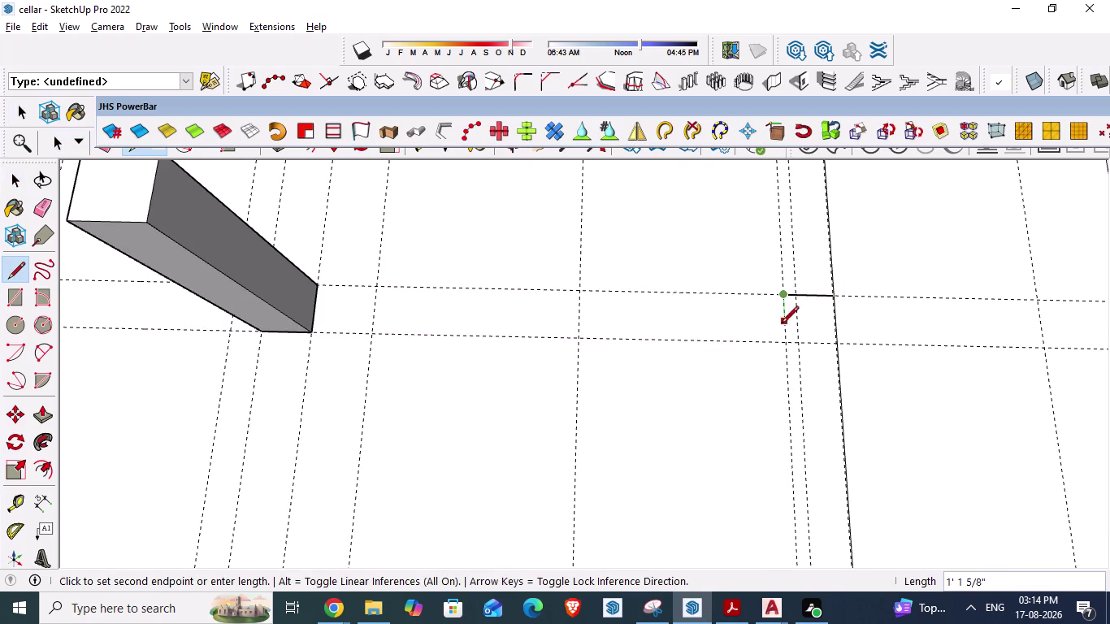
click(783, 346)
click(839, 344)
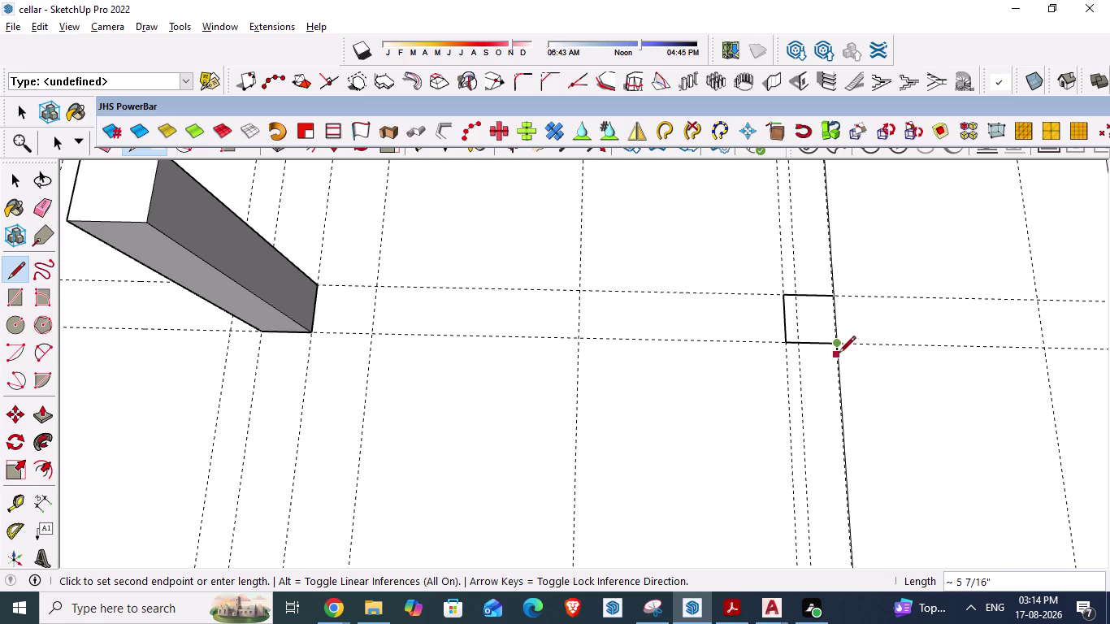
key(Escape)
key(space)
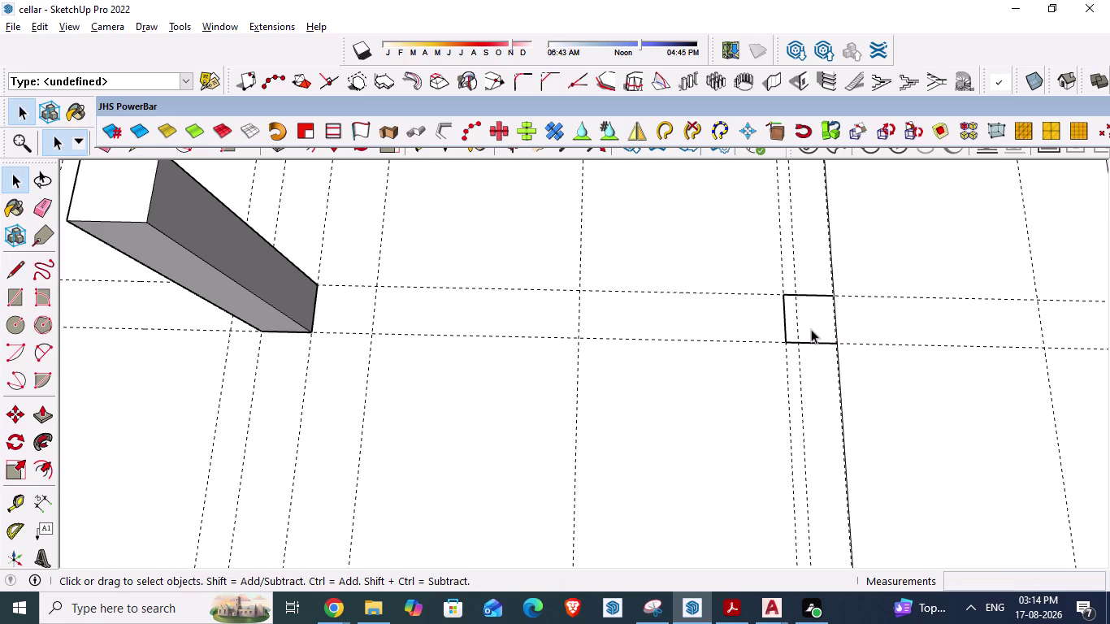
Check whether the traced square formed a face by selecting it.
click(812, 329)
key(space)
double_click(818, 323)
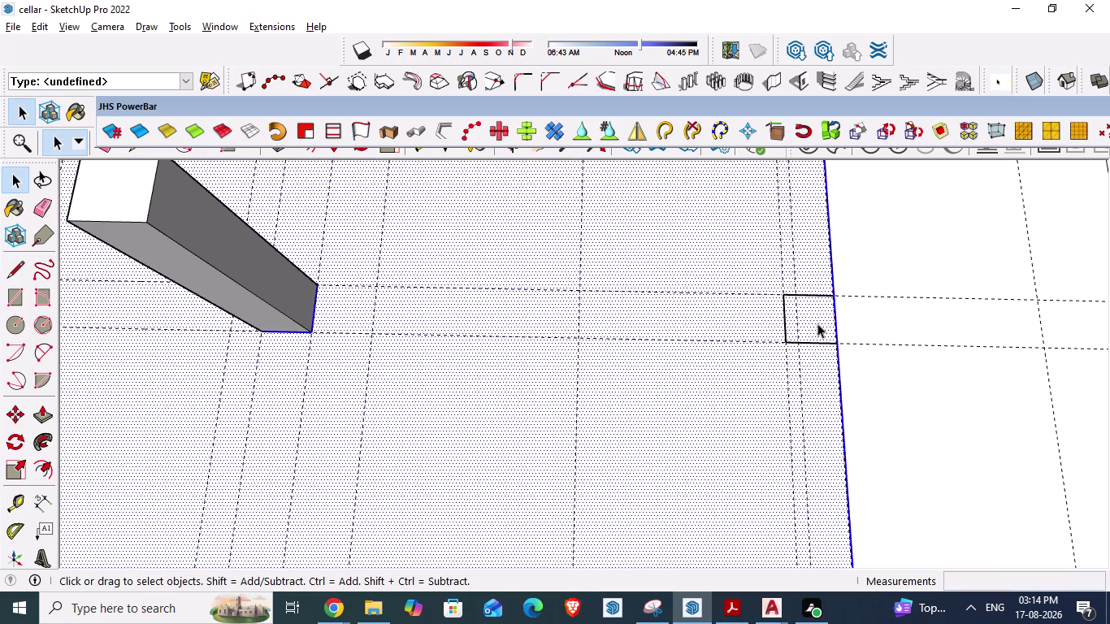
key(Escape)
key(Escape)
scroll(down, 3)
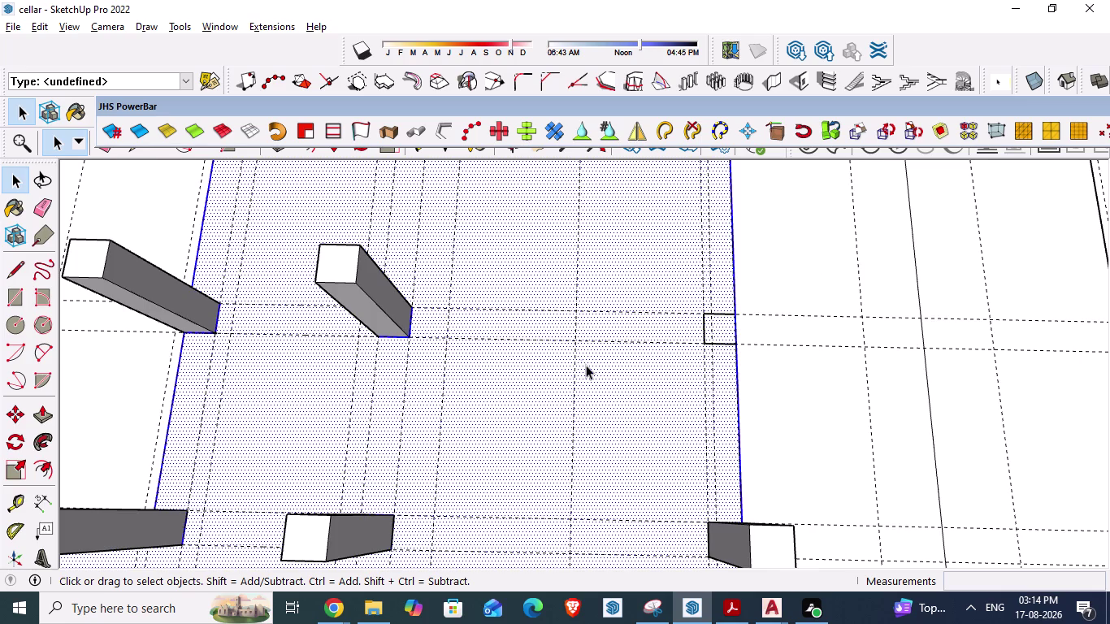
scroll(down, 3)
click(904, 486)
scroll(up, 3)
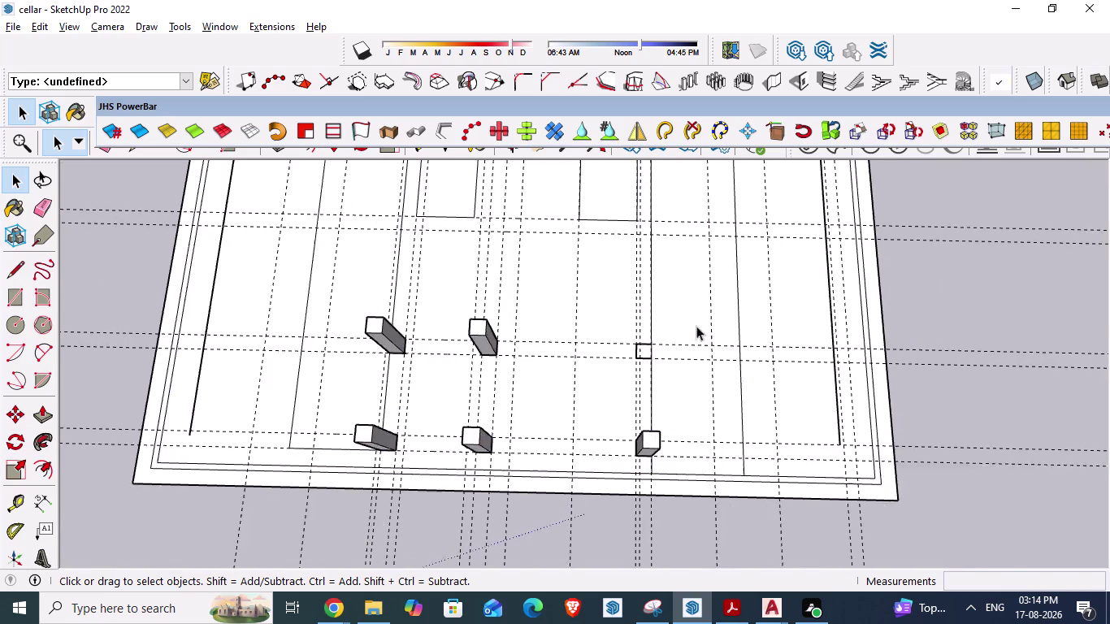
scroll(up, 3)
Retrace one edge of the square so it closes into a face.
key(l)
key(Return)
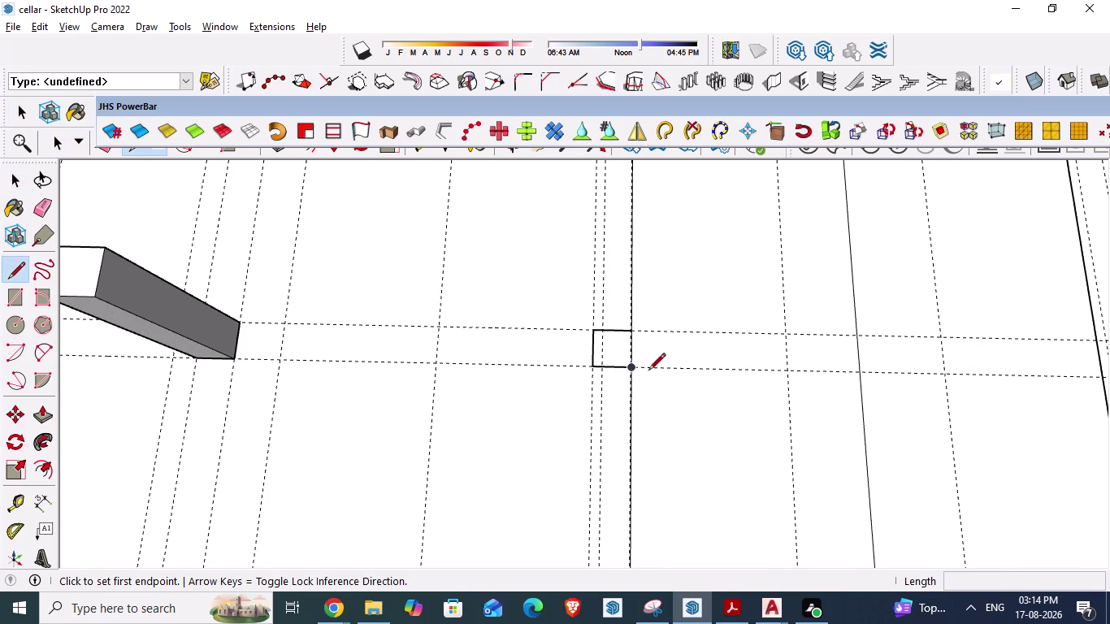
click(628, 373)
click(628, 333)
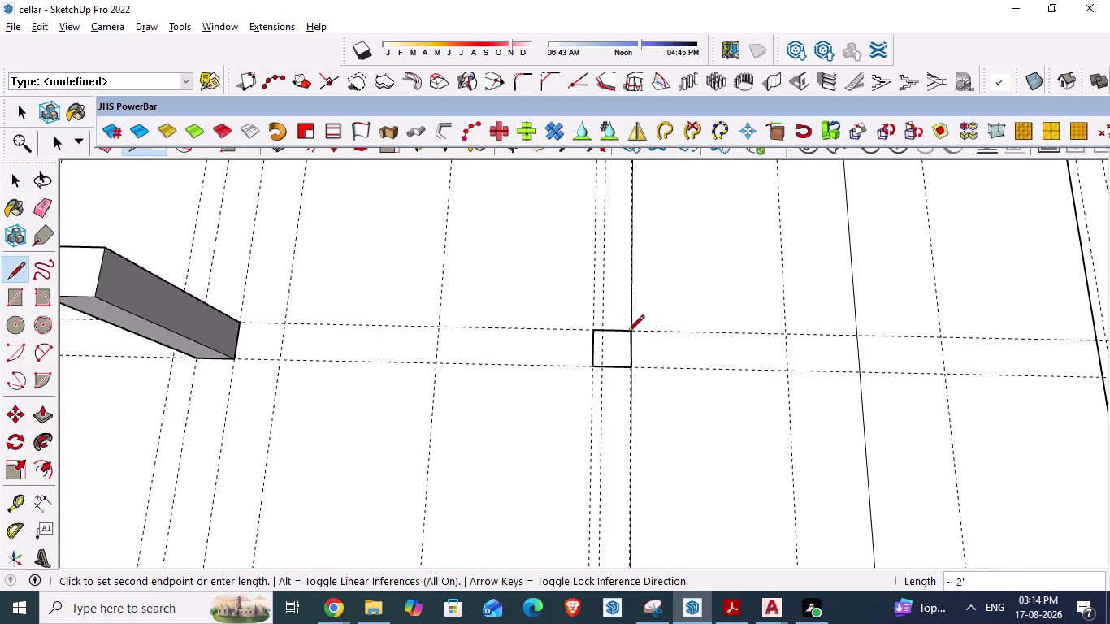
key(Escape)
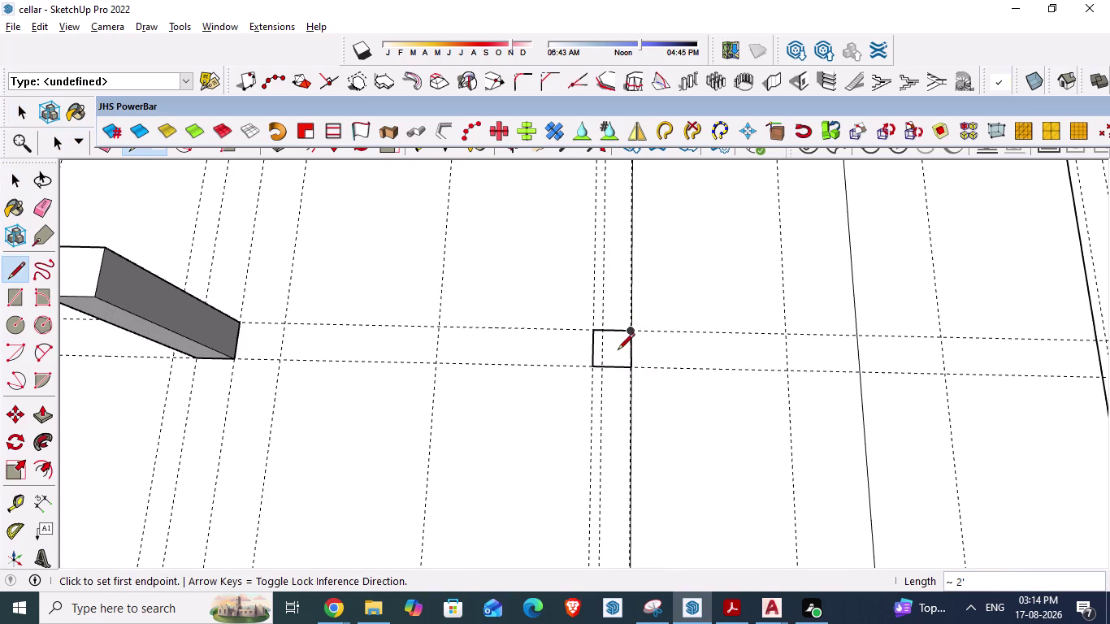
key(space)
click(618, 351)
key(space)
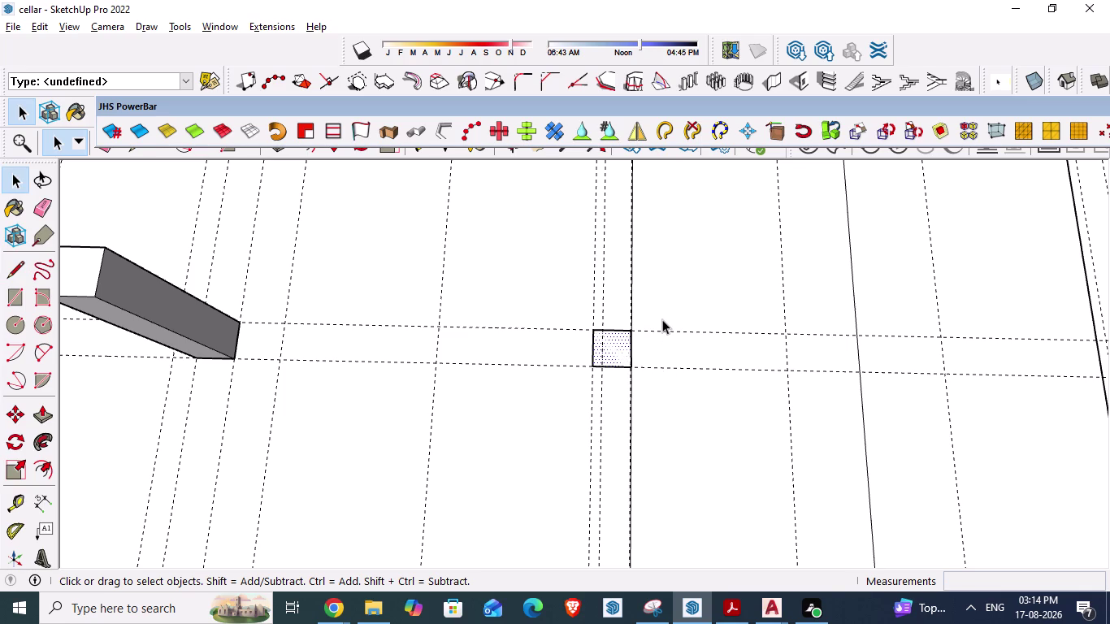
key(Escape)
scroll(down, 3)
scroll(down, 3)
click(1097, 316)
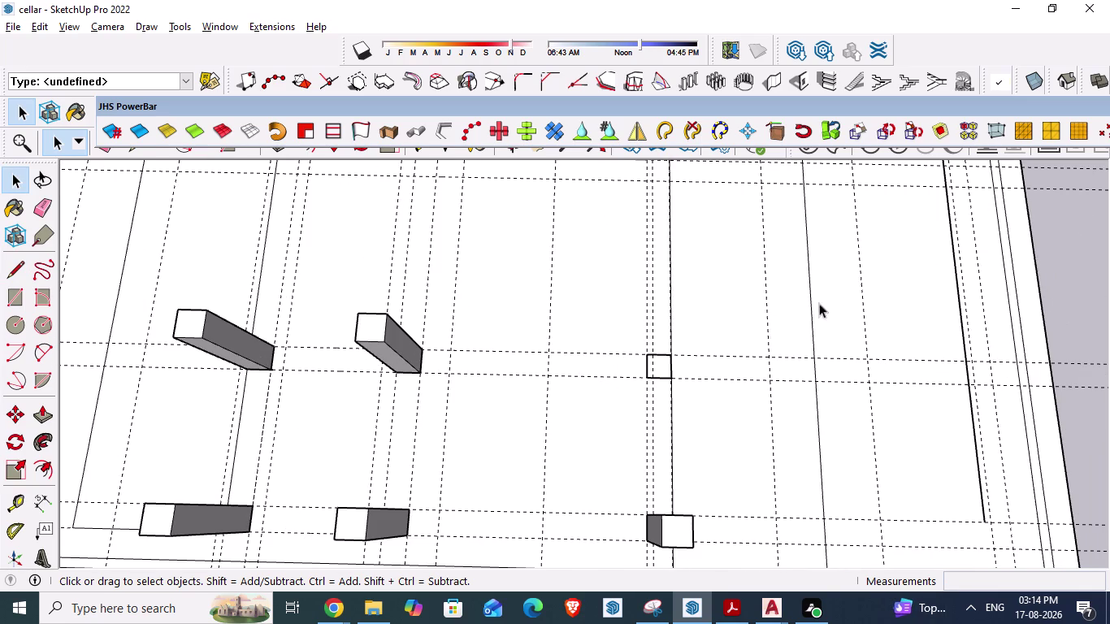
Extrude the new square at the grid intersection up into a column.
click(771, 83)
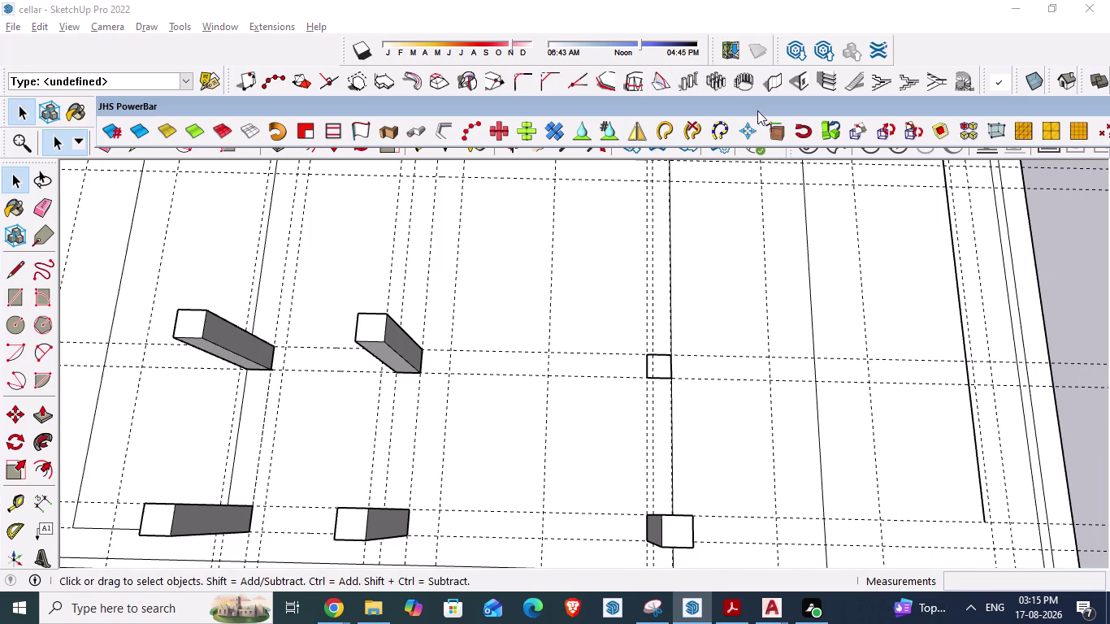
click(128, 416)
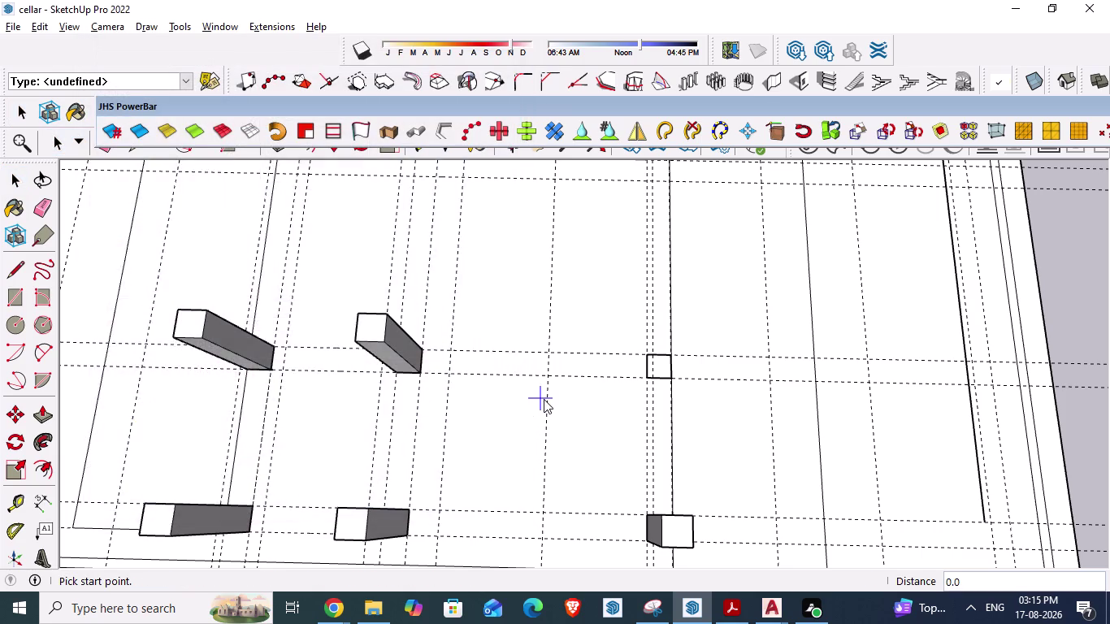
scroll(up, 3)
scroll(up, 3)
click(617, 373)
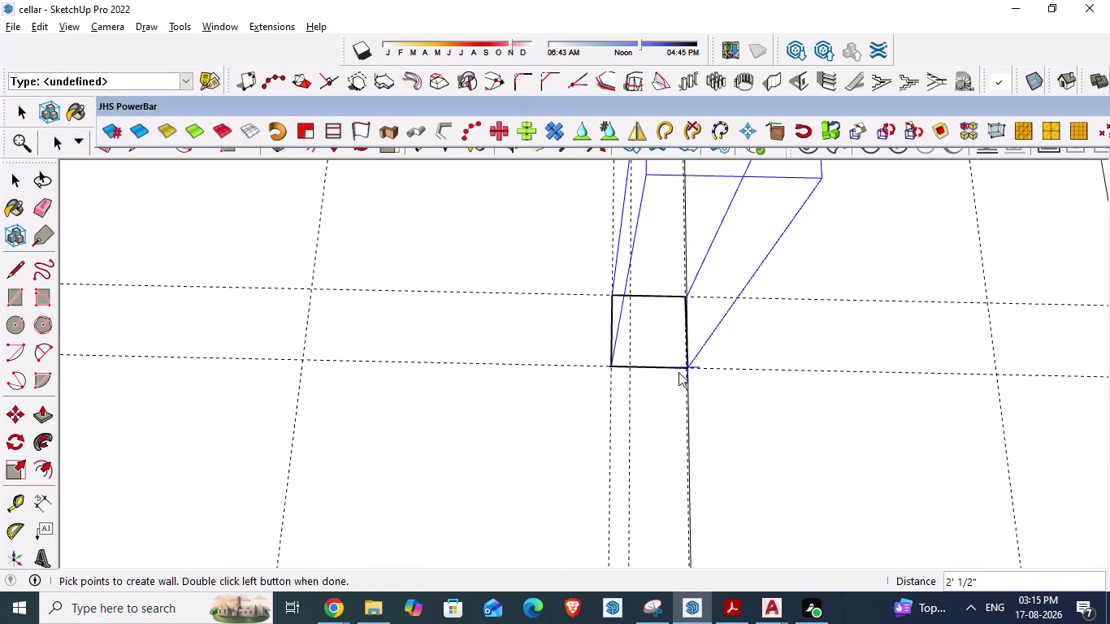
double_click(679, 372)
scroll(down, 3)
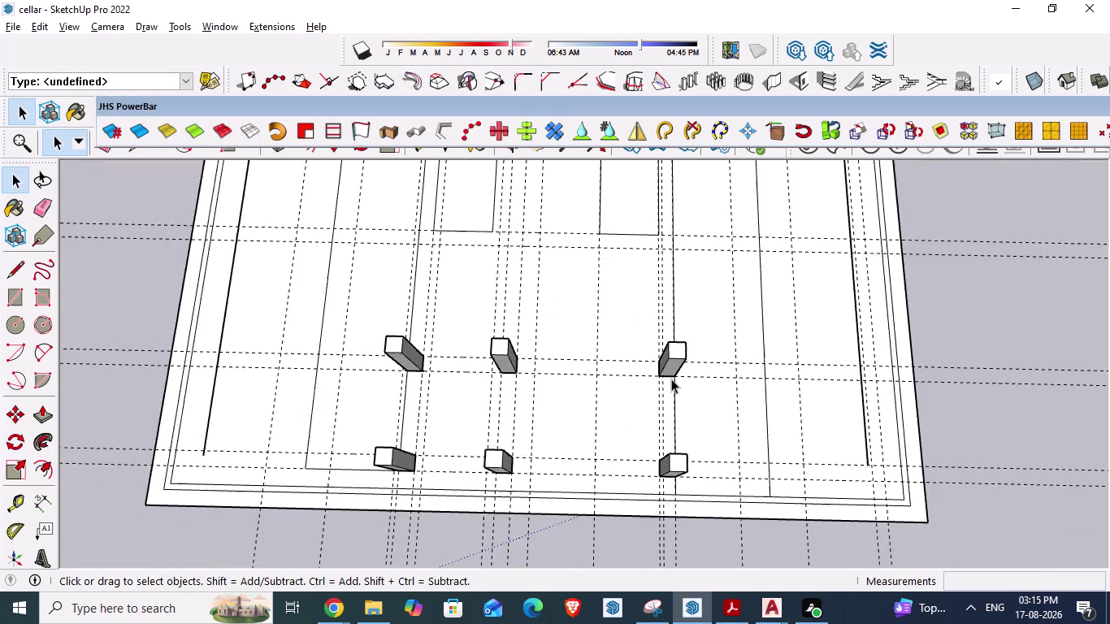
scroll(down, 3)
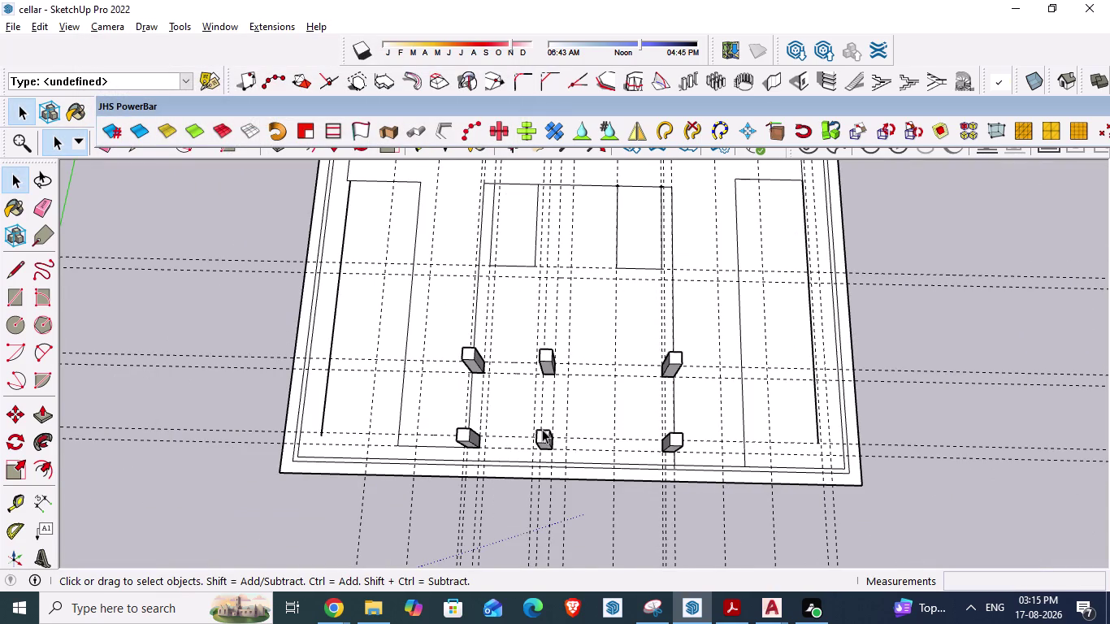
Zoom out and orbit to view the whole cellar from above.
key(Escape)
click(473, 356)
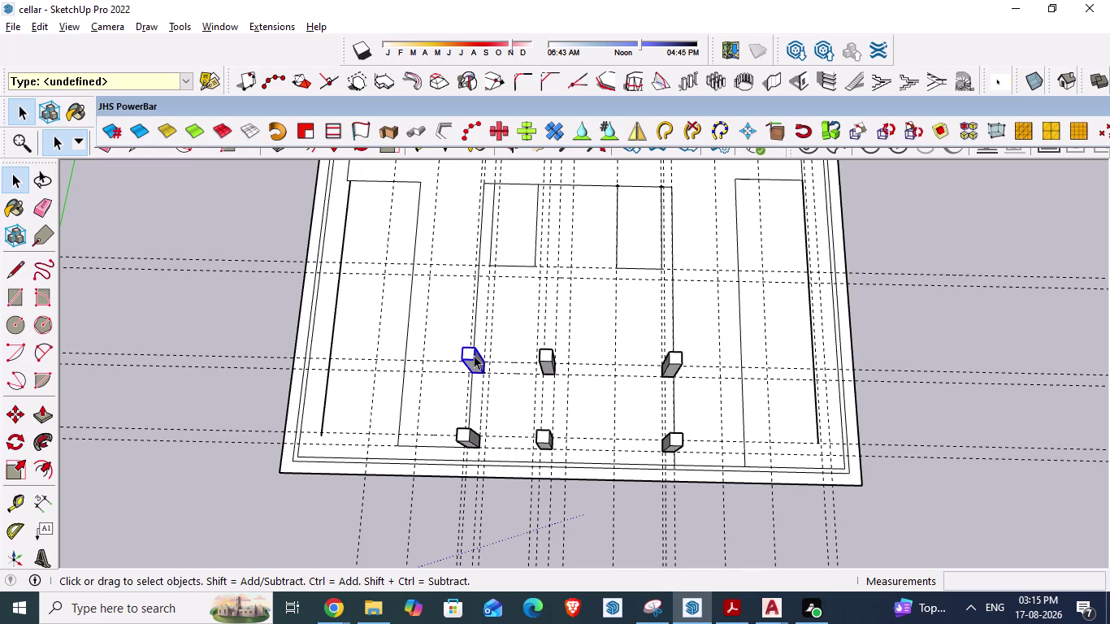
key(Escape)
scroll(down, 3)
click(341, 516)
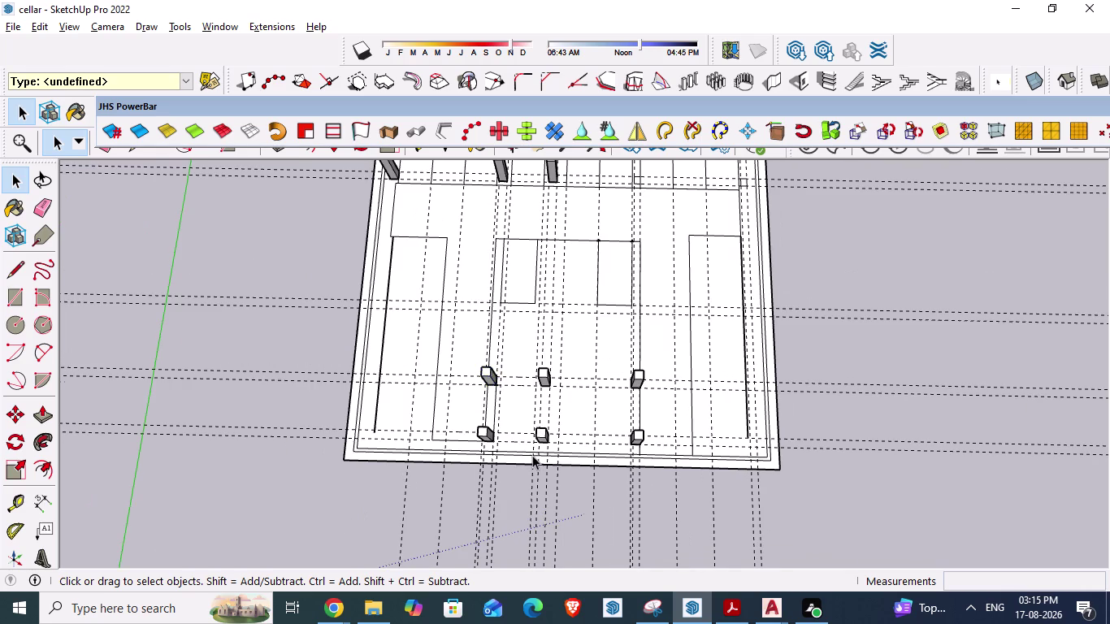
scroll(down, 3)
middle_drag(578, 412, 578, 447)
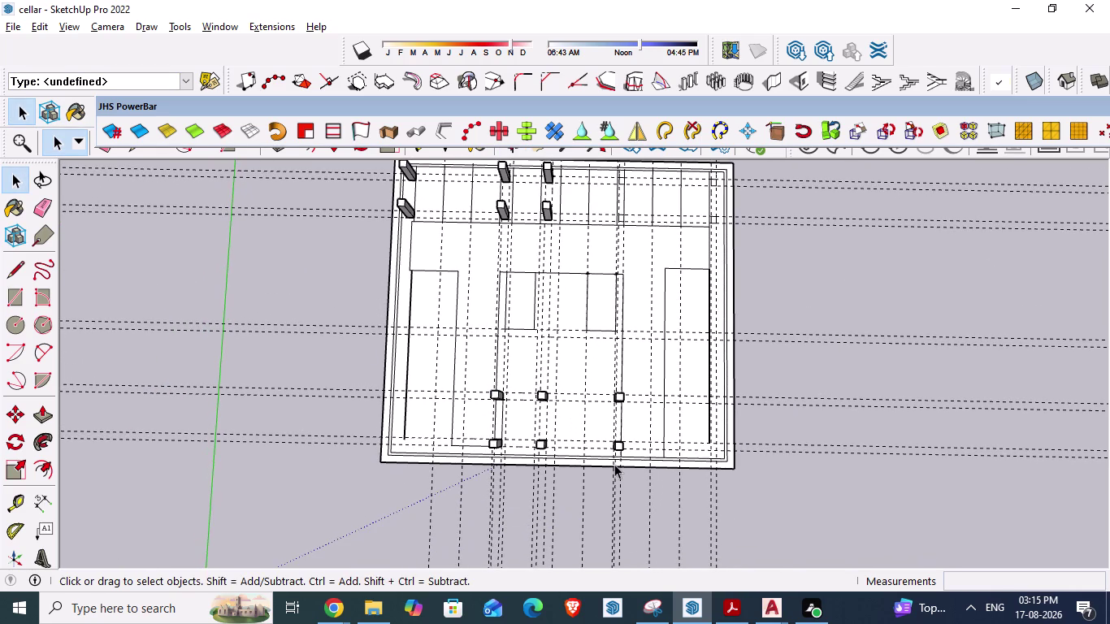
Compare the columns against the full AutoCAD cellar plan, then return to SketchUp.
key(alt+Tab)
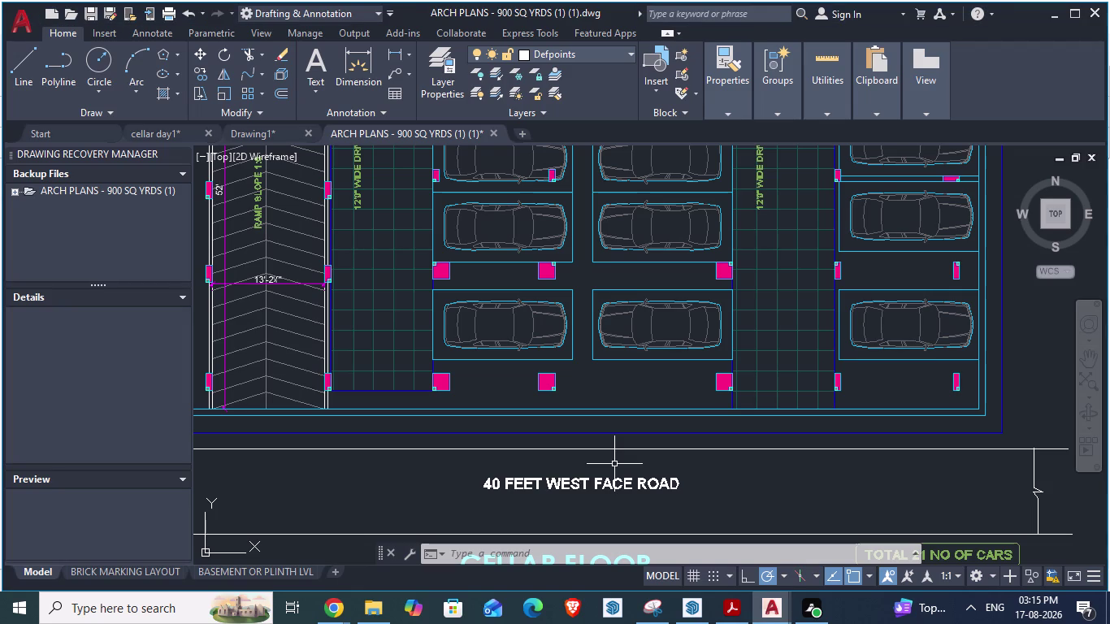
scroll(up, 3)
scroll(down, 3)
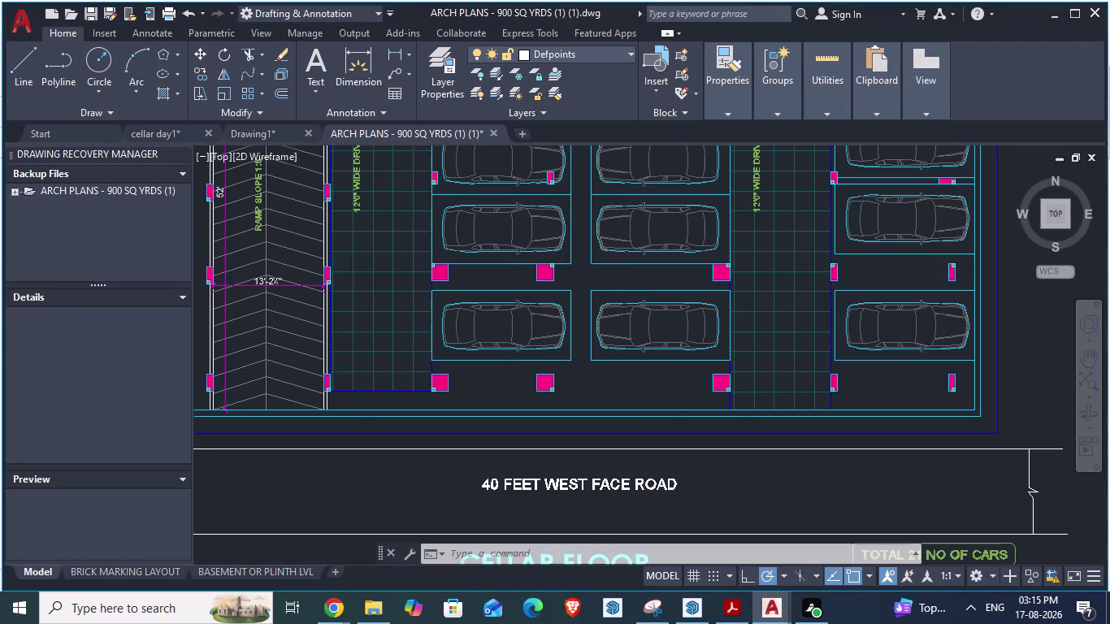
key(alt+Tab)
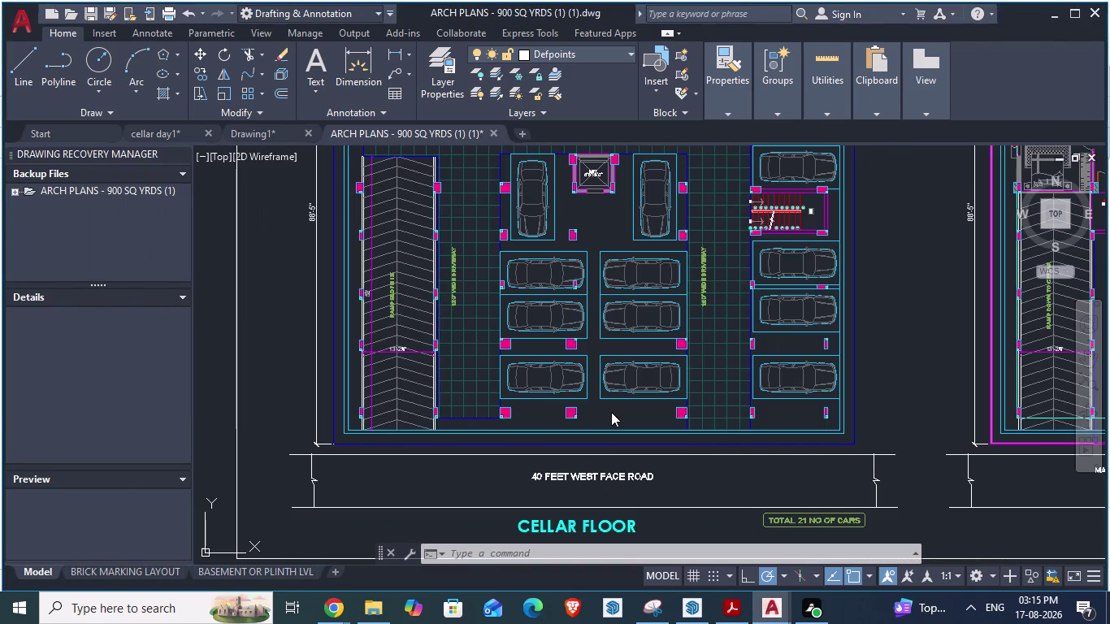
key(alt+Tab)
key(alt+Tab)
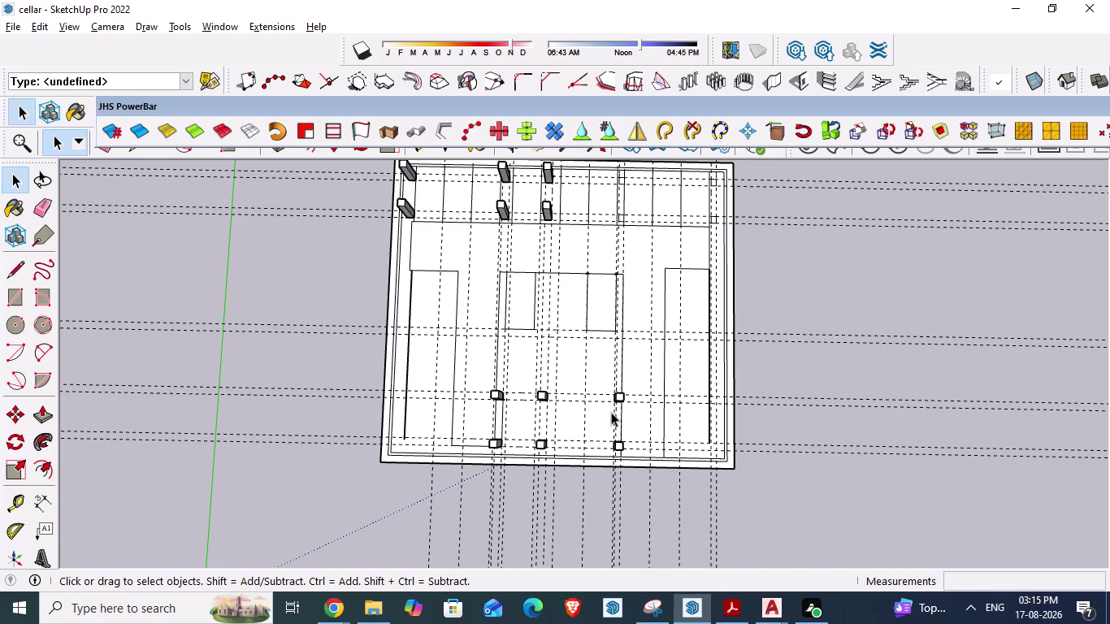